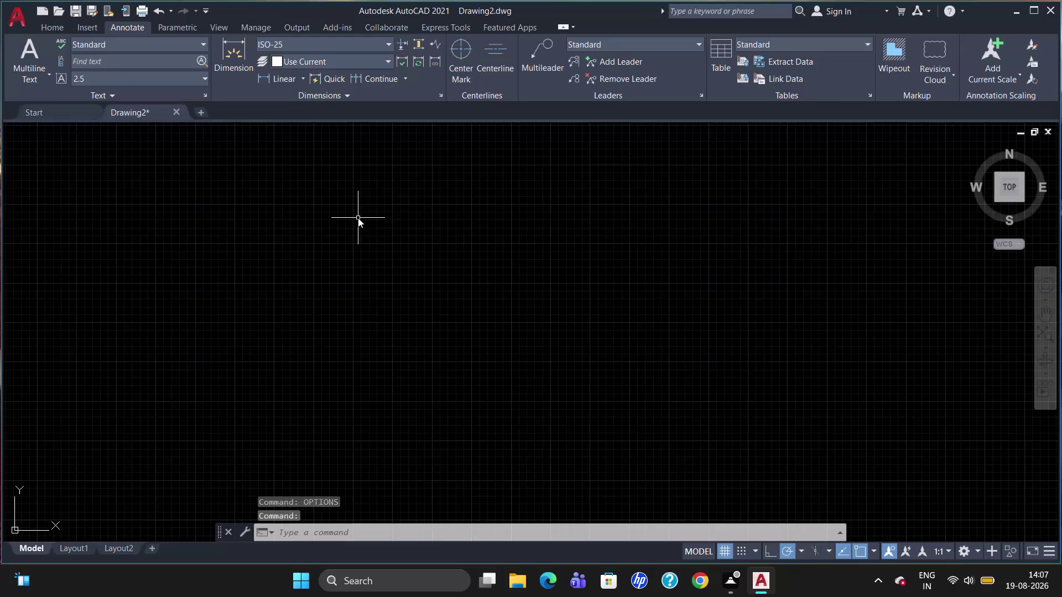
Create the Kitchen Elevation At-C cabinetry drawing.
Start modifying ISO-25 and give its text the colour red, vertically centred.
key(Return)
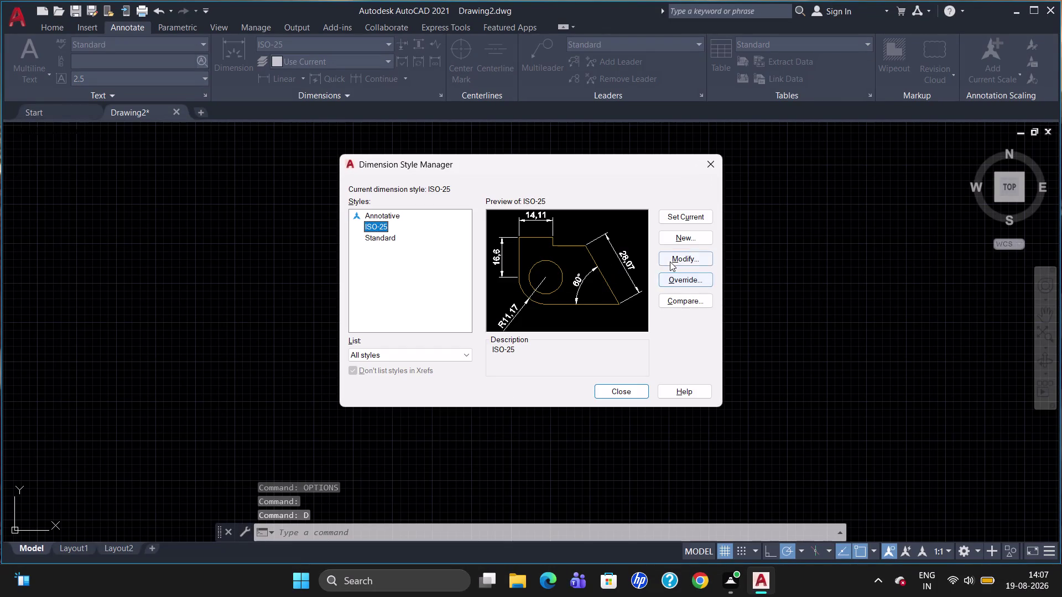
click(669, 262)
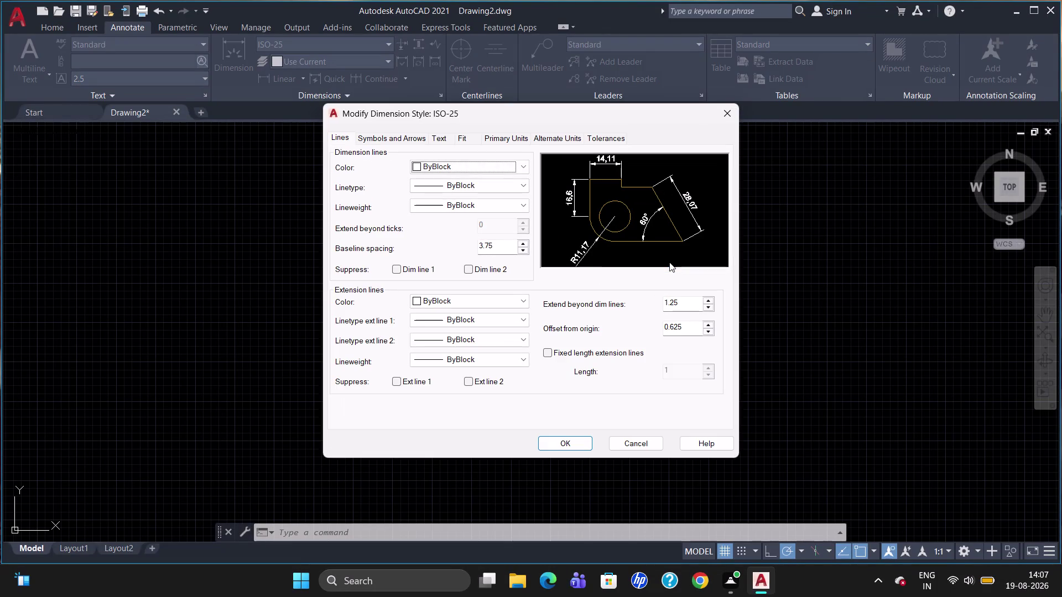
click(444, 136)
click(454, 176)
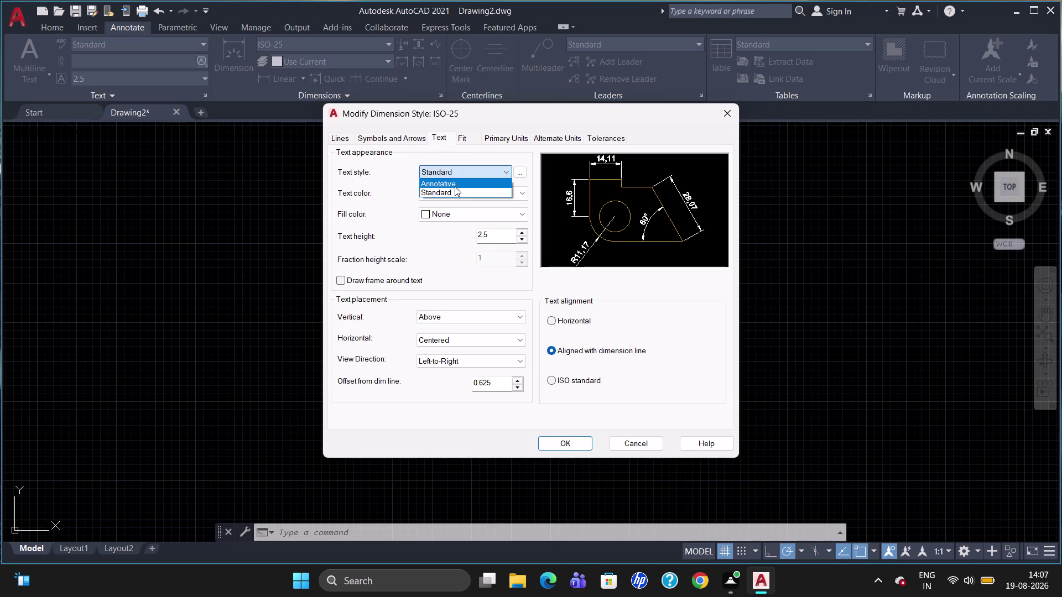
click(459, 206)
click(460, 192)
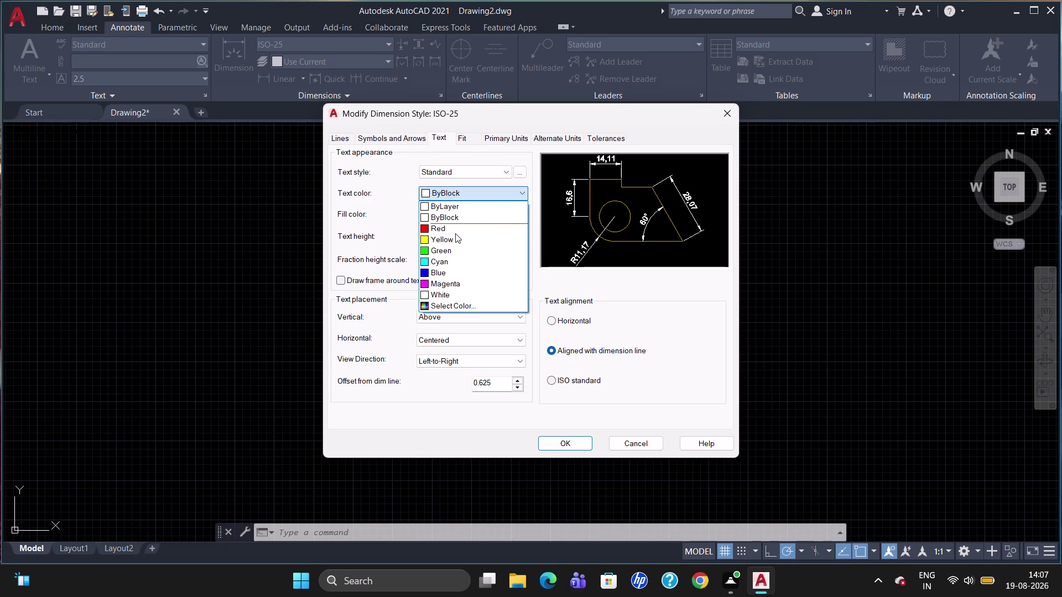
click(454, 232)
click(448, 316)
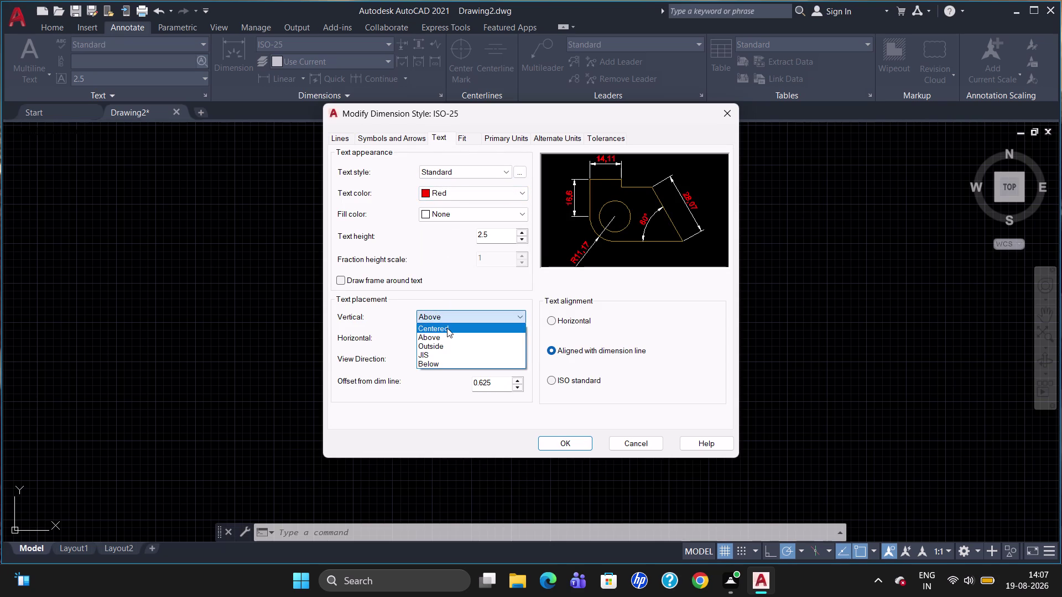
click(447, 328)
Set the ISO-25 arrowhead size to 40.
click(341, 139)
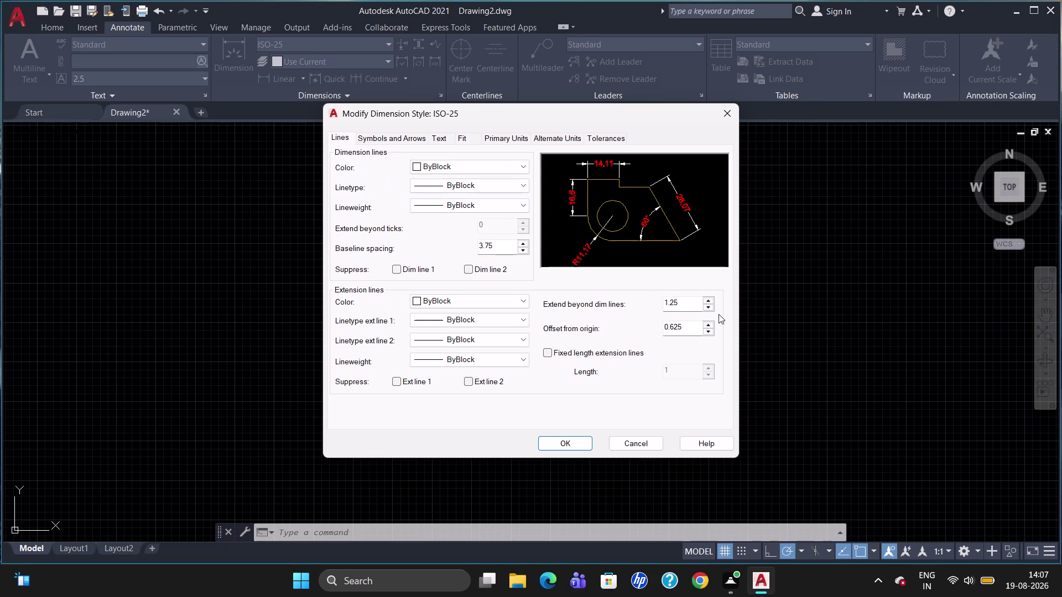
click(548, 354)
click(407, 141)
click(364, 270)
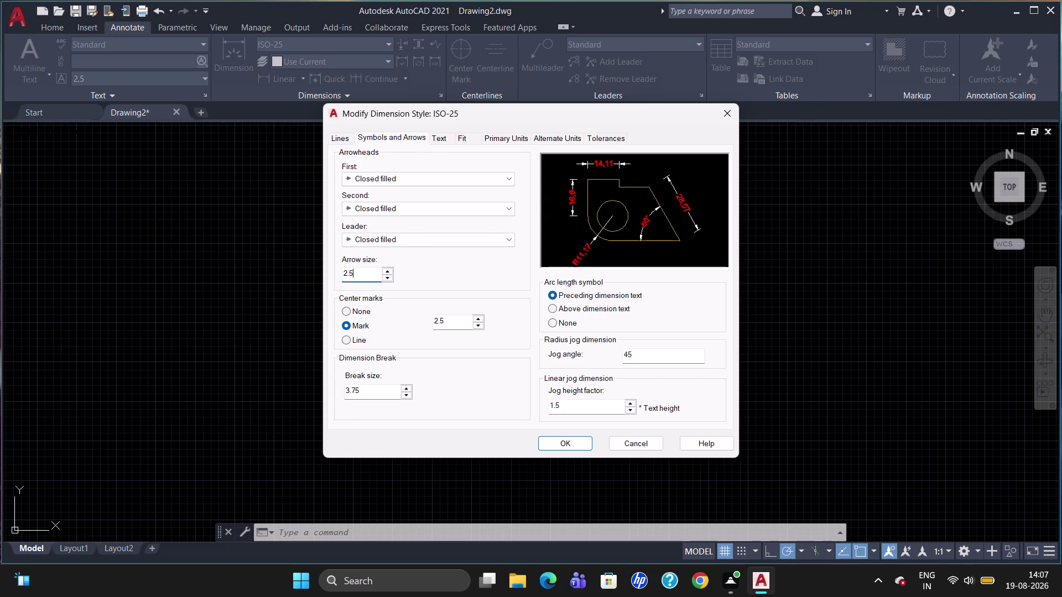
key(BackSpace)
key(BackSpace)
key(BackSpace)
text(4)
text(0)
Set the text height to 40, confirm, make ISO-25 current and close the manager.
click(440, 138)
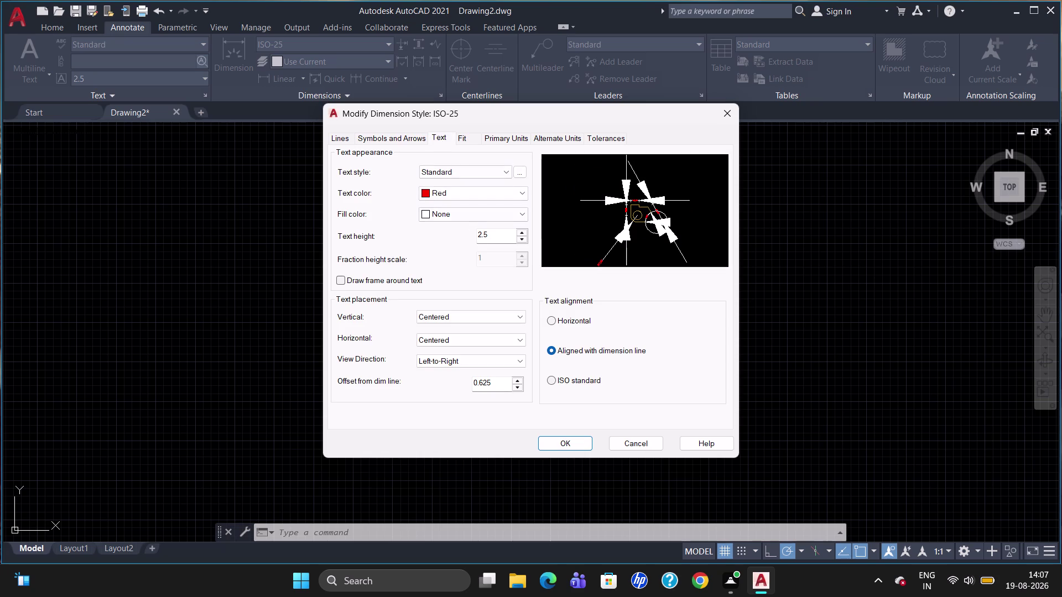
drag(494, 234, 458, 245)
key(BackSpace)
text(4)
text(0)
click(562, 441)
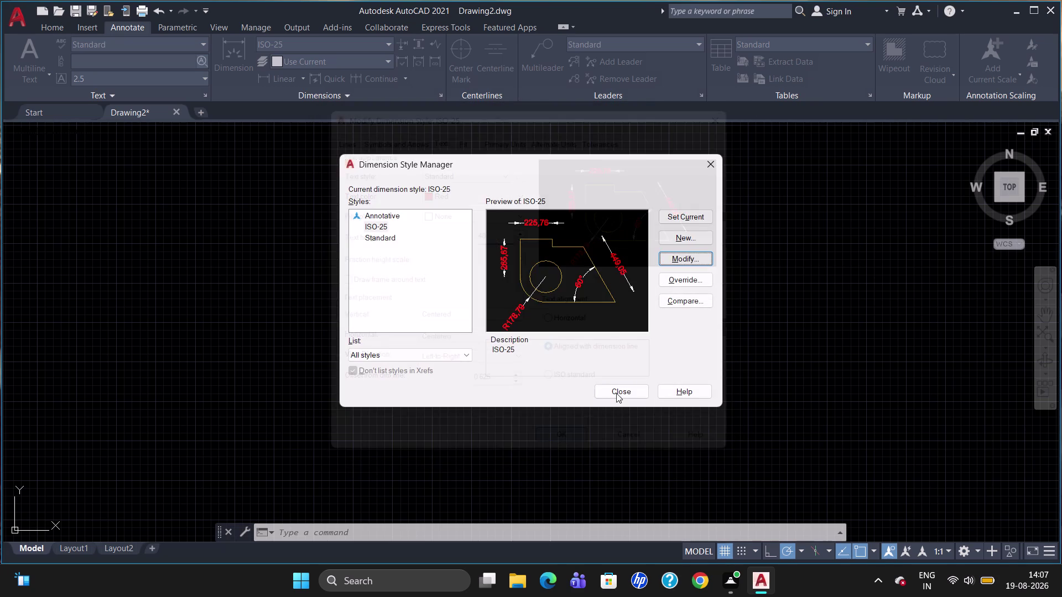
click(703, 223)
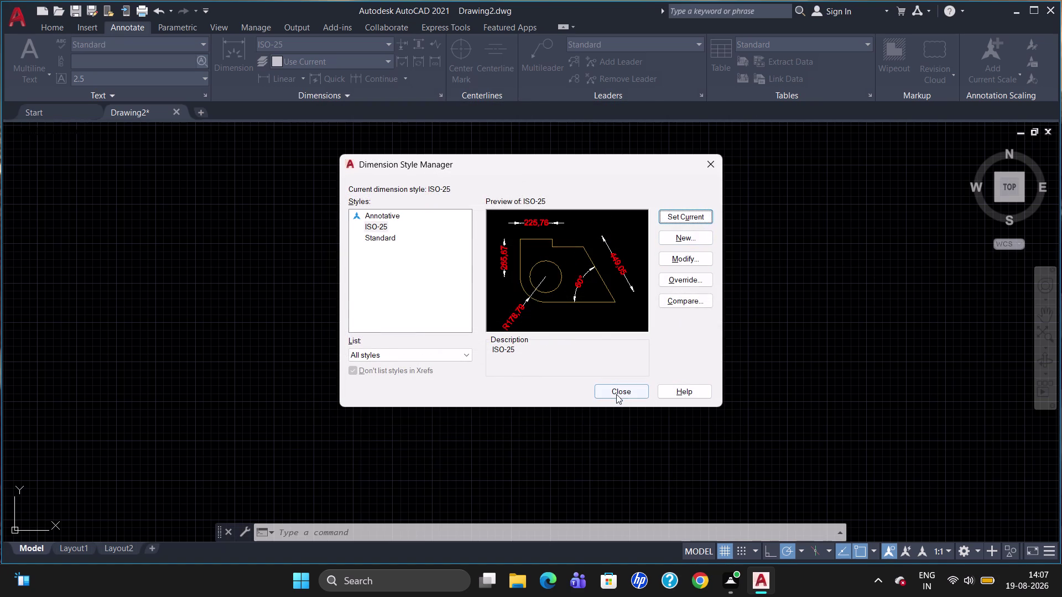
click(617, 392)
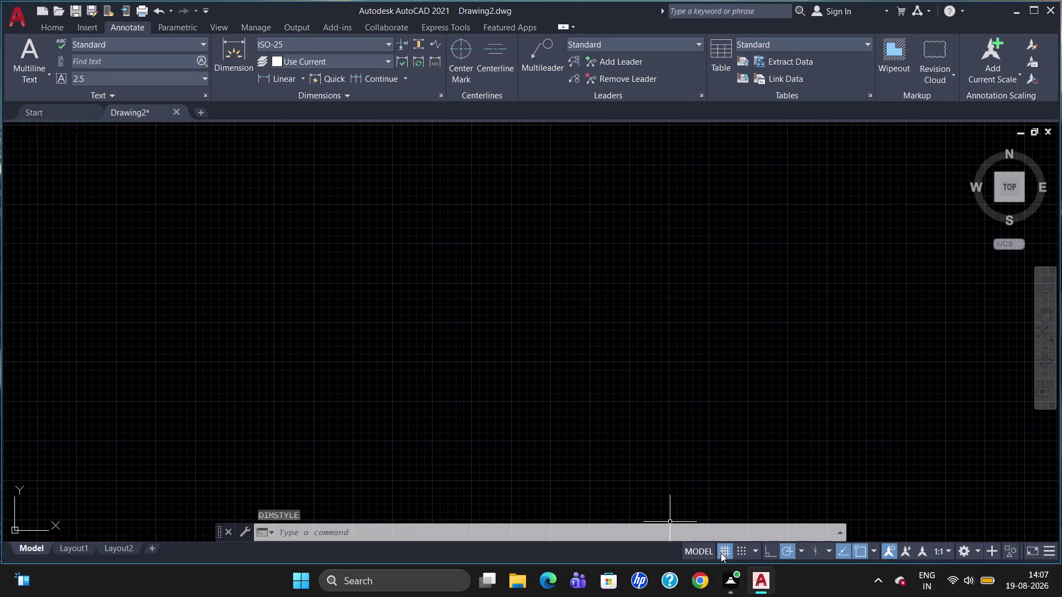
Switch the grid off and draw a 4325 × 2850 rectangle with RECTANG.
click(721, 552)
text(RE)
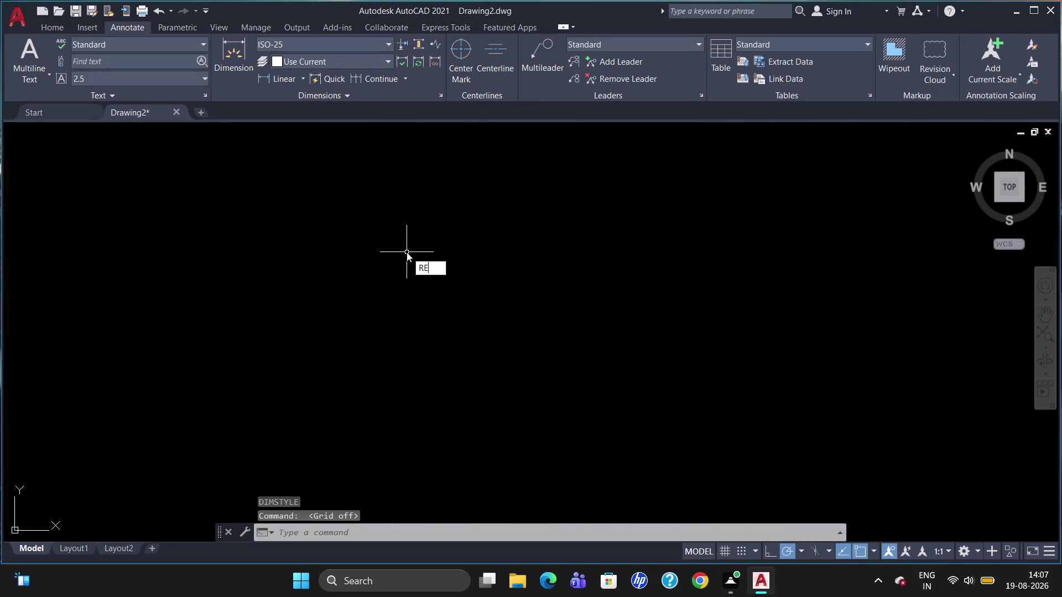
text(C)
key(Return)
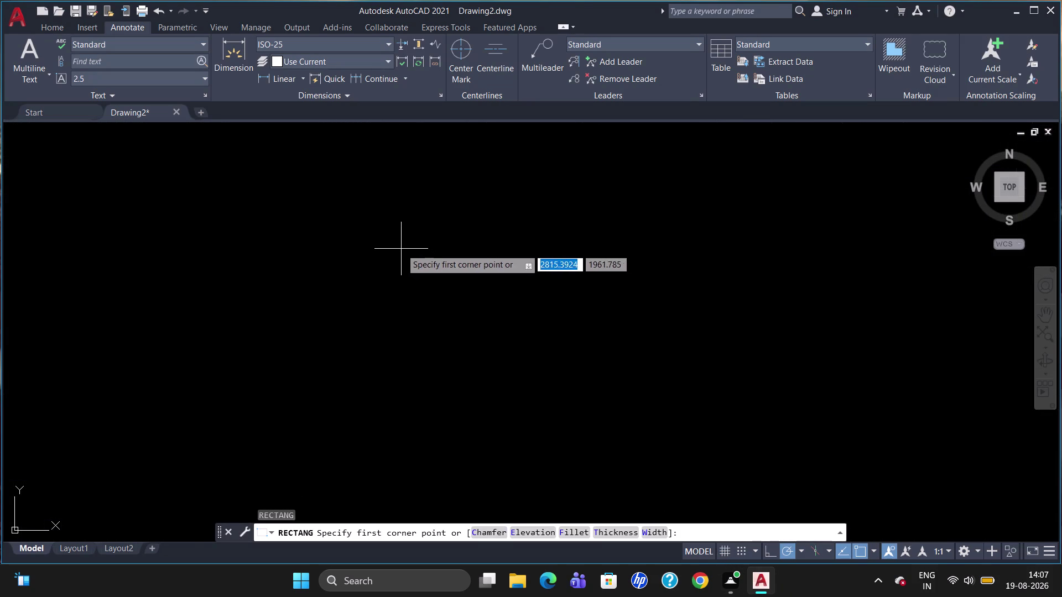
click(348, 183)
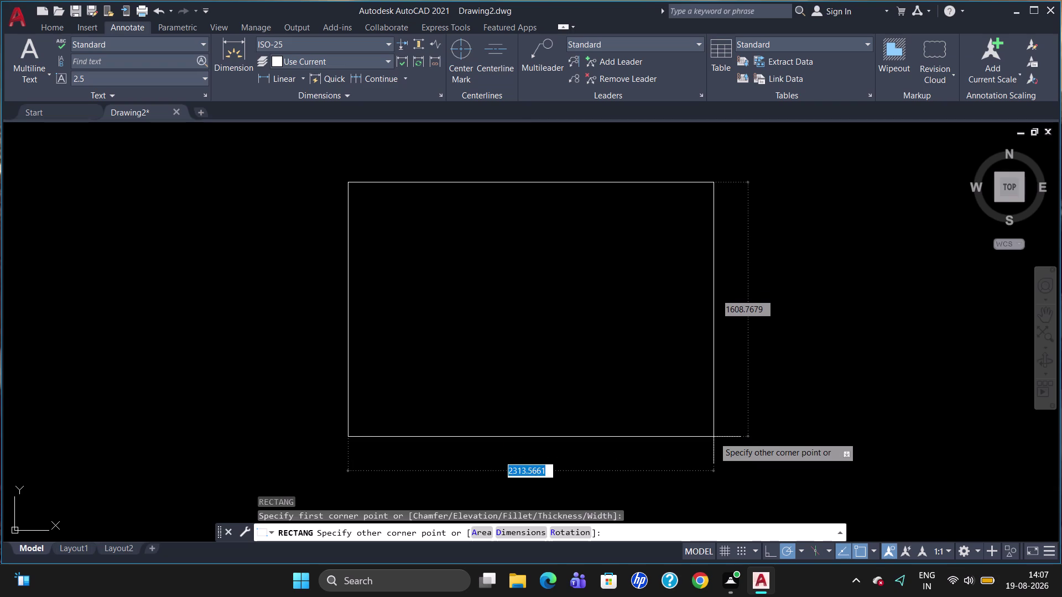
text(4325)
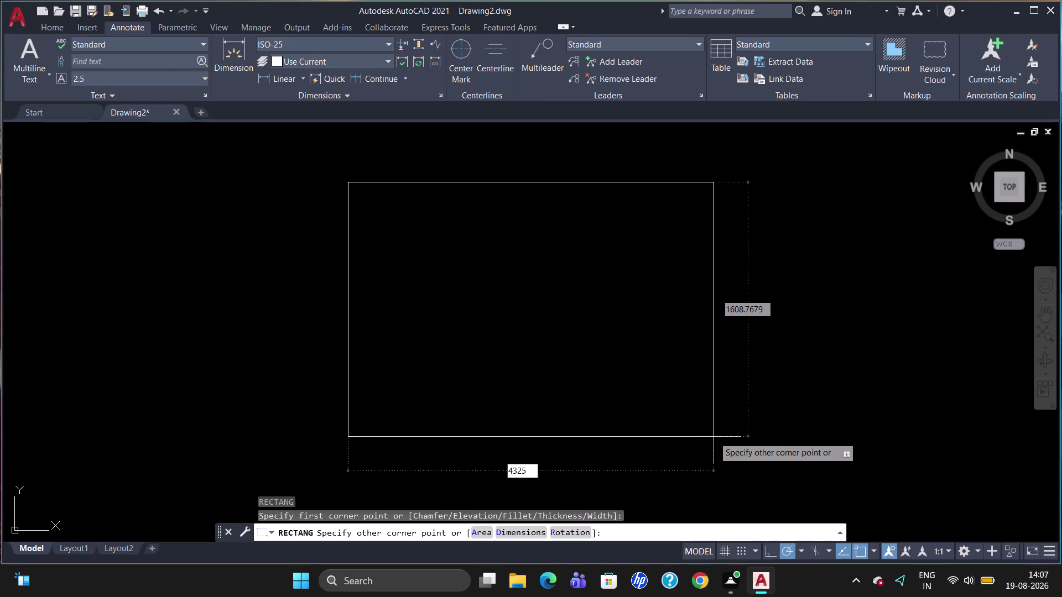
key(Tab)
key(2)
text(8)
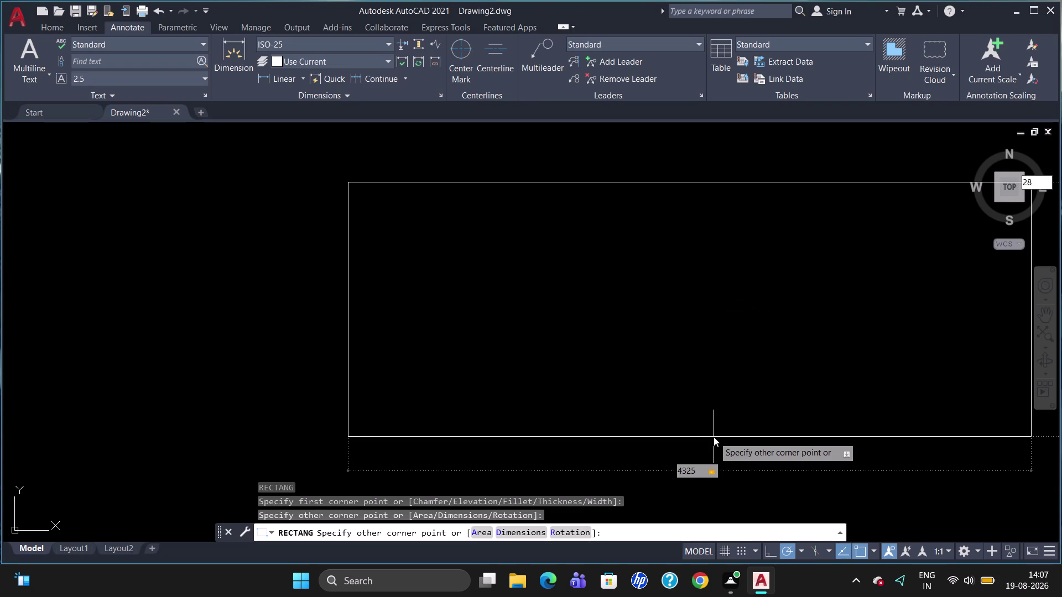
text(4)
key(BackSpace)
text(50)
key(Return)
key(Escape)
scroll(down, 3)
scroll(up, 3)
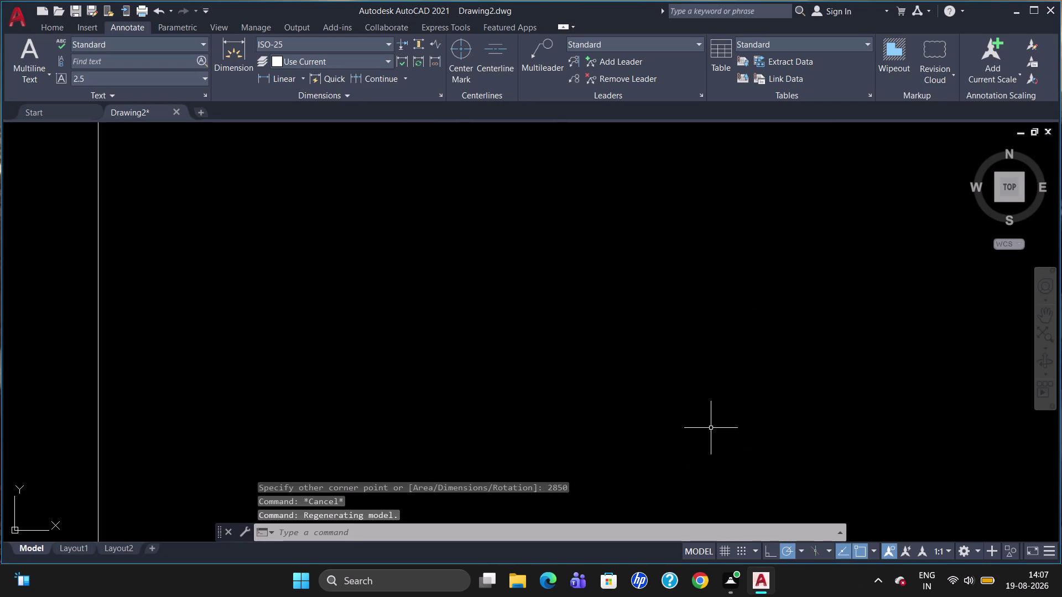
Explode the rectangle into four separate lines.
scroll(up, 3)
scroll(down, 3)
scroll(up, 3)
scroll(up, 3)
scroll(down, 3)
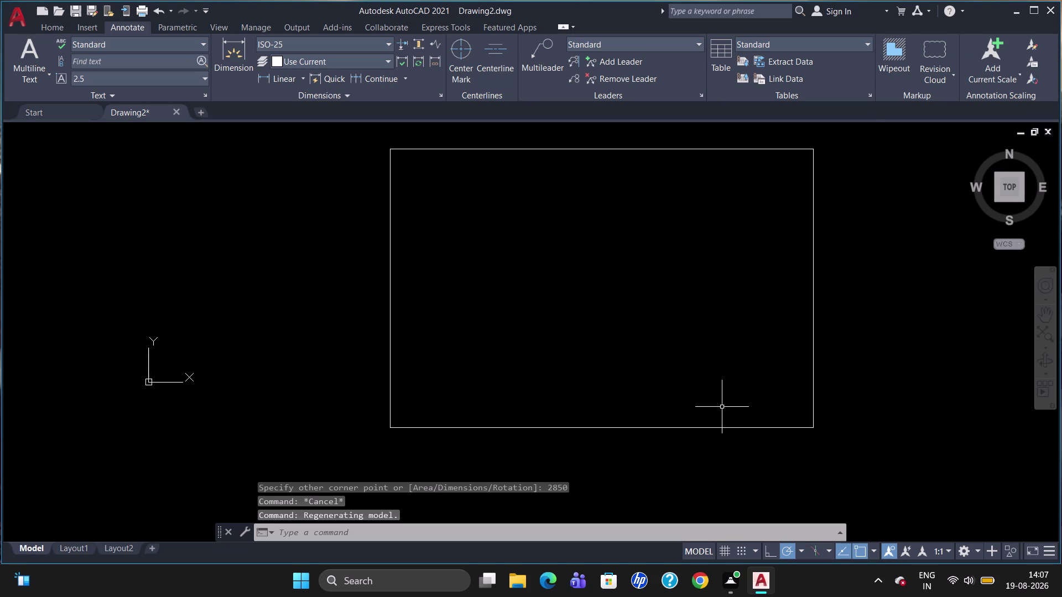
scroll(up, 3)
scroll(down, 3)
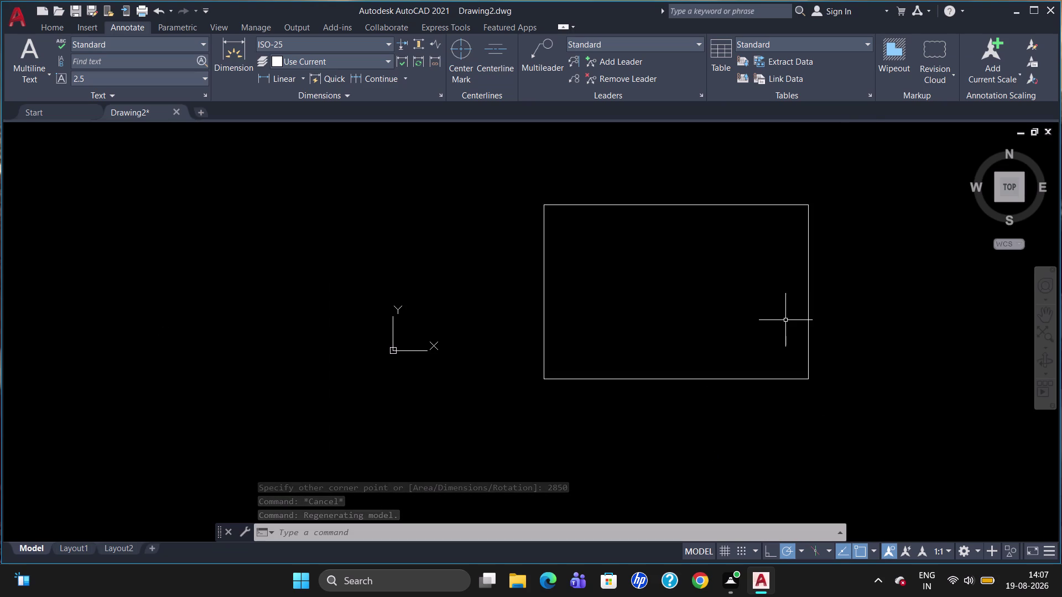
scroll(up, 3)
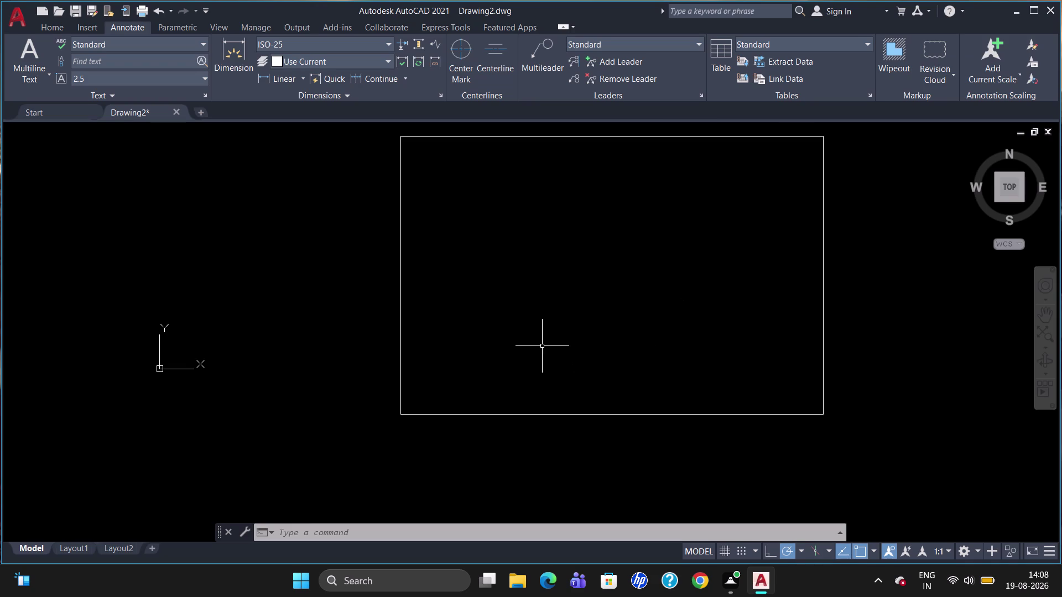
click(403, 353)
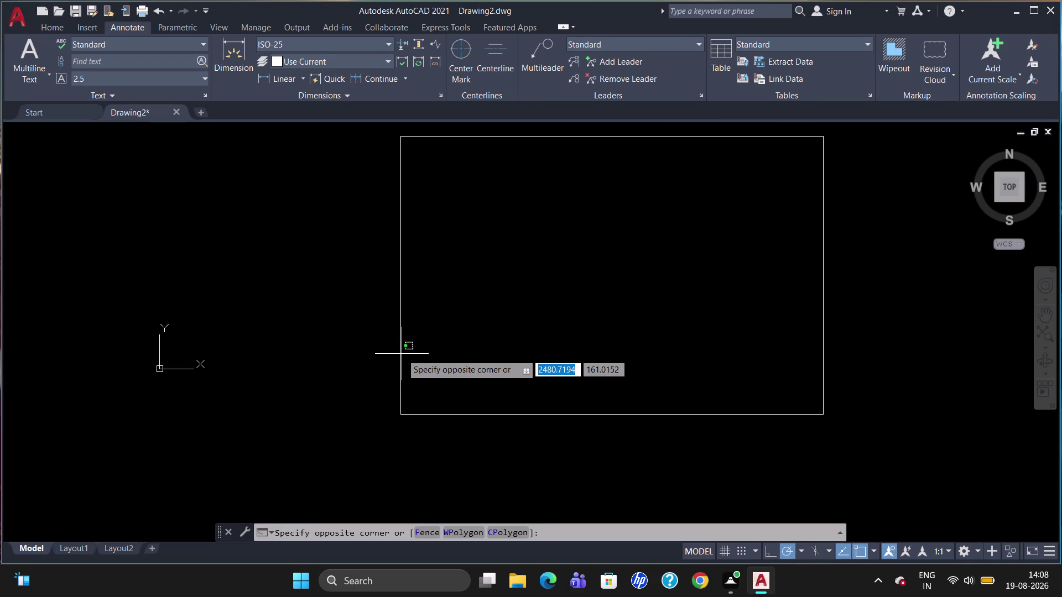
click(401, 354)
key(x)
key(Return)
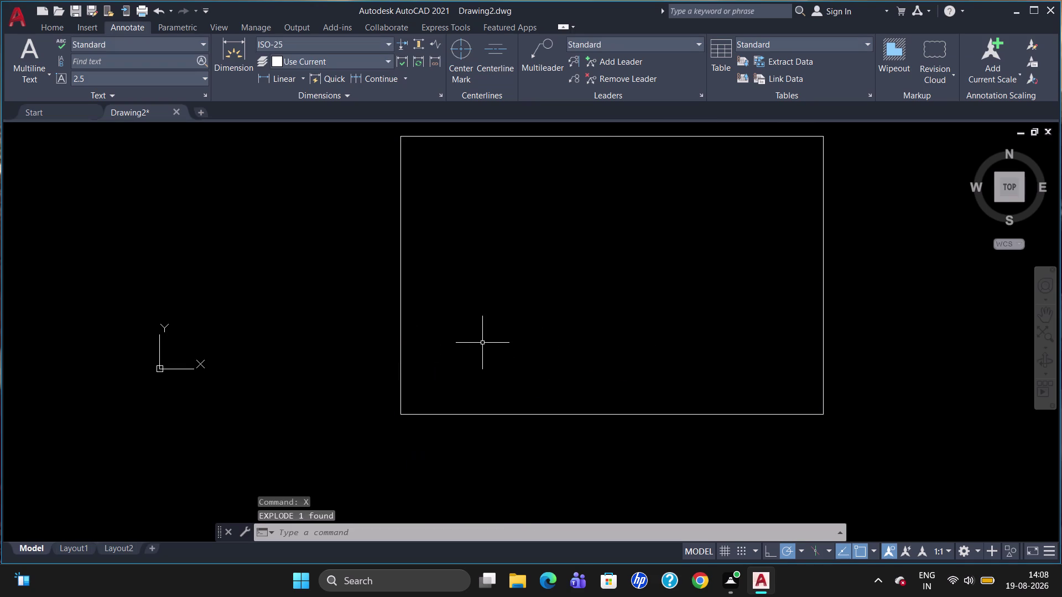
Start the OFFSET command.
key(0)
key(BackSpace)
key(o)
key(Return)
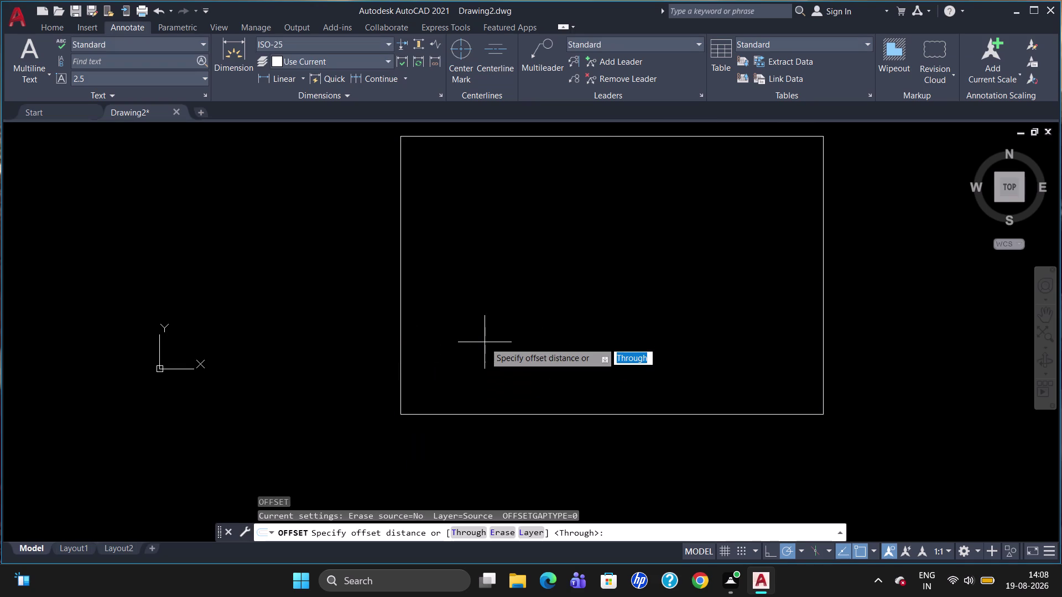
Offset the left edge 300 inward and the right edge 235 inward.
text(300)
key(Return)
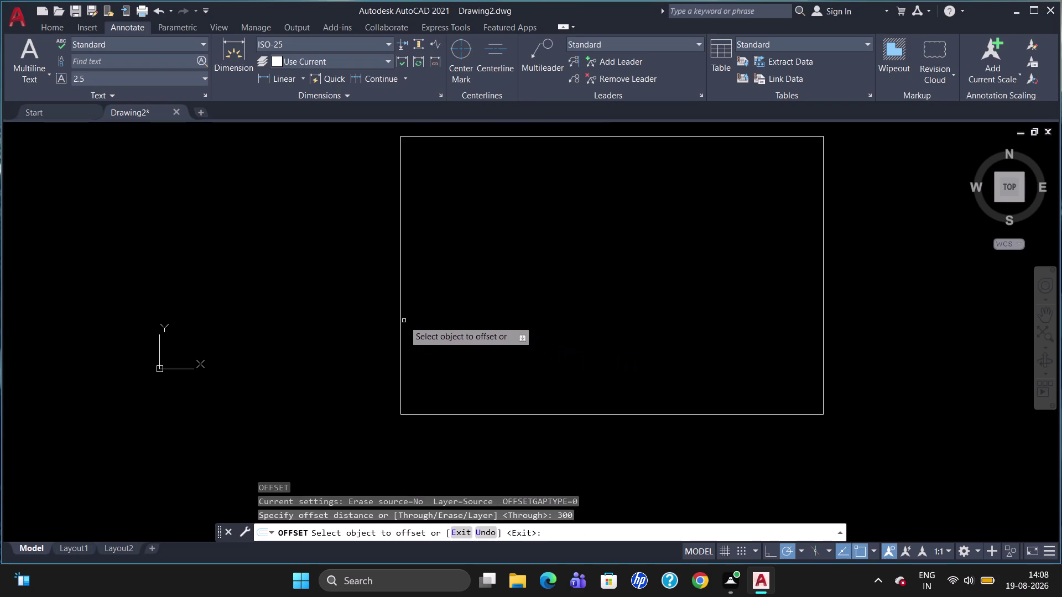
click(402, 319)
click(500, 337)
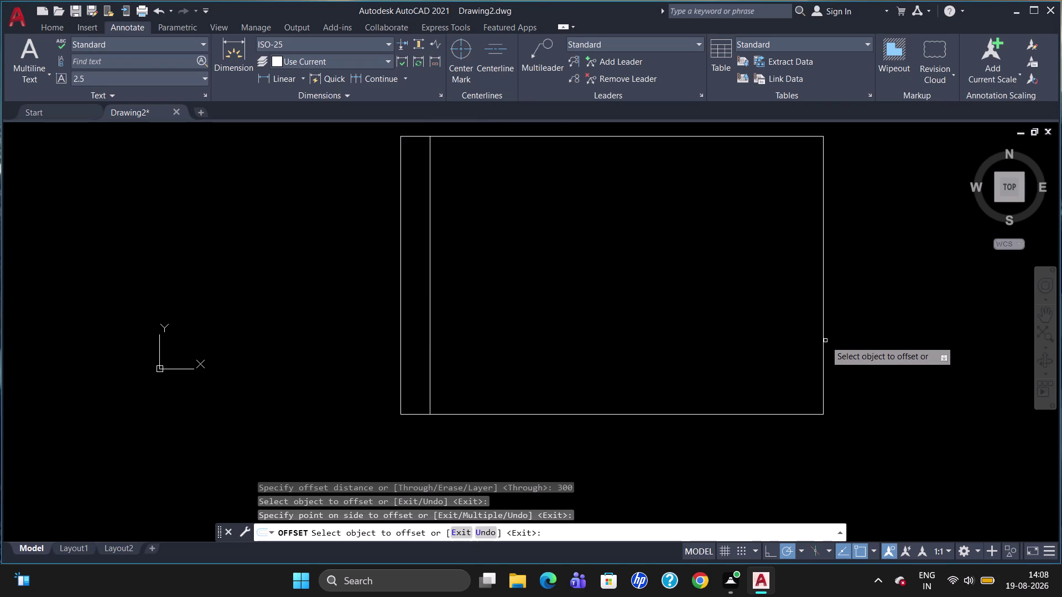
click(823, 343)
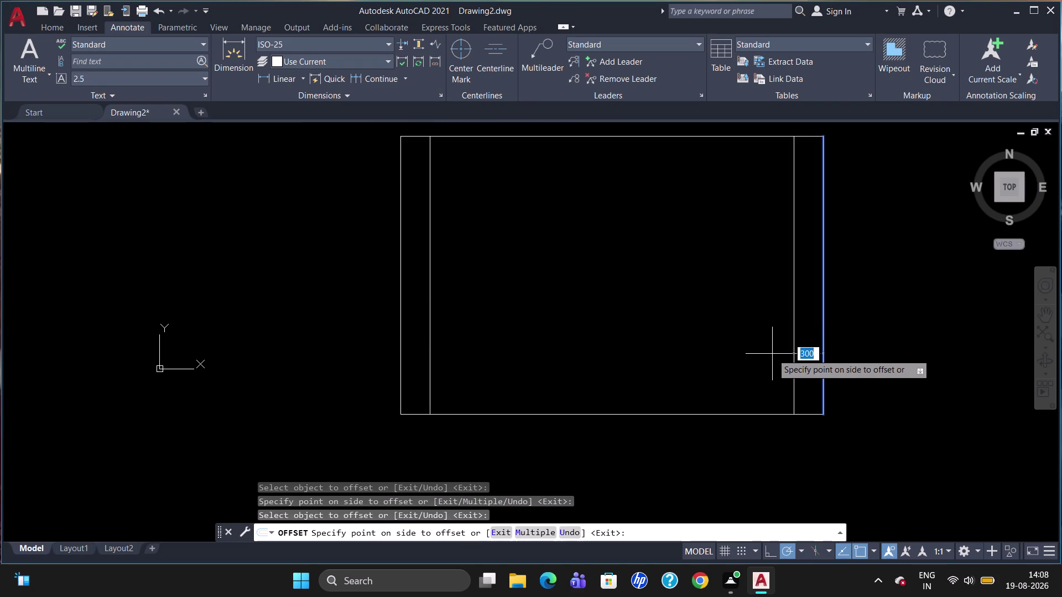
text(235)
key(Return)
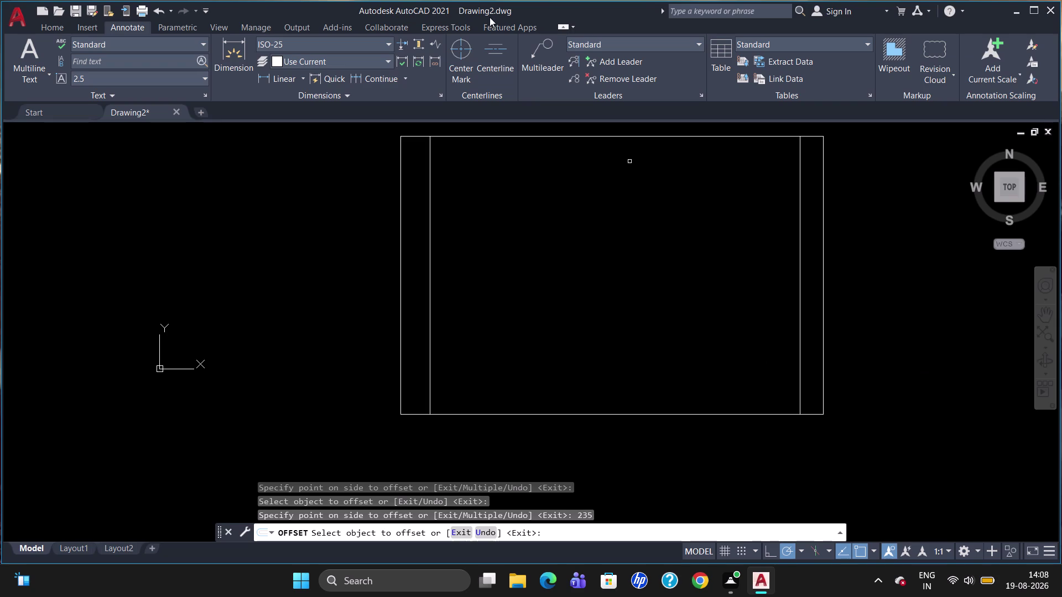
click(701, 416)
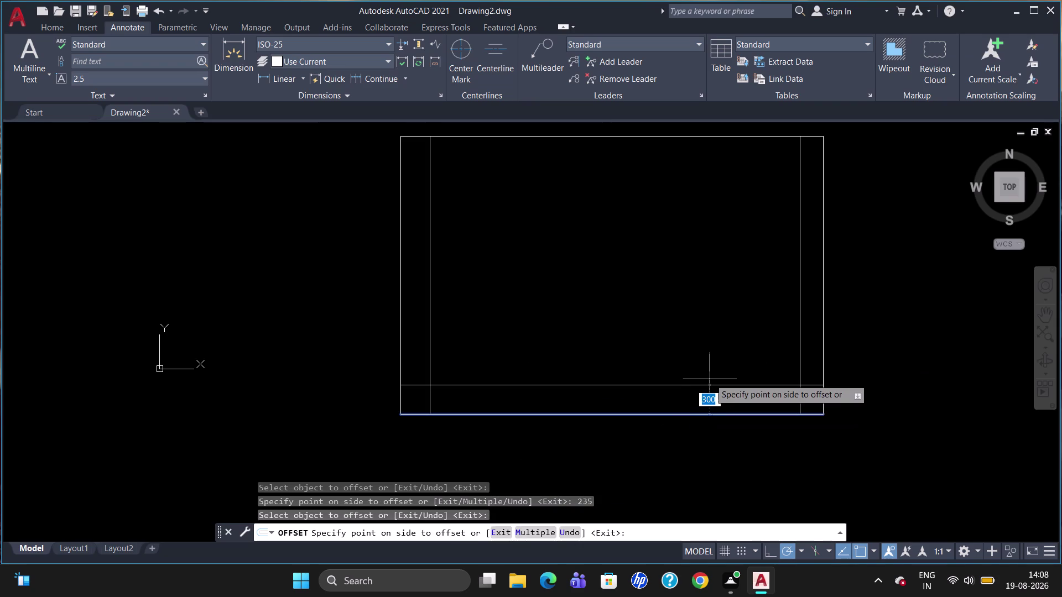
Offset the bottom edge 100 upward.
text(100)
key(Return)
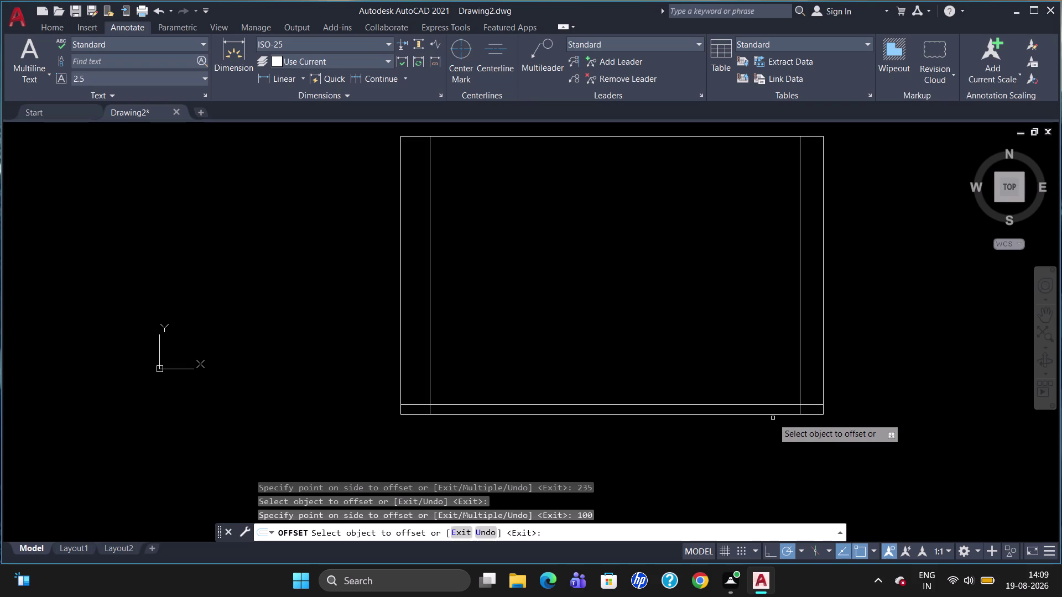
Offset vertical lines leftward from the right inner line by 500, 45 and 825.
click(800, 372)
text(5)
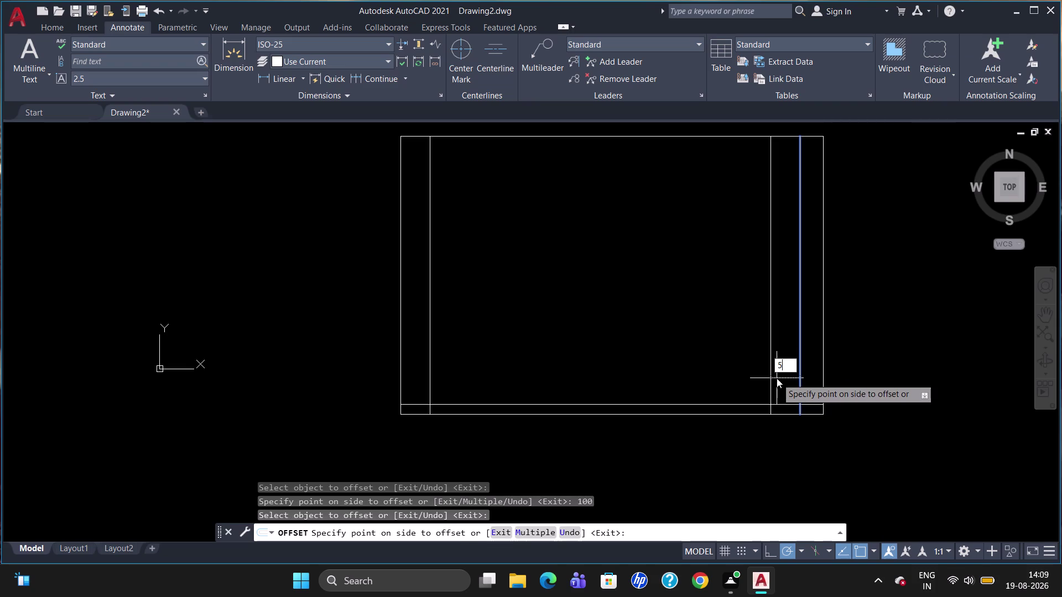
text(00)
key(Return)
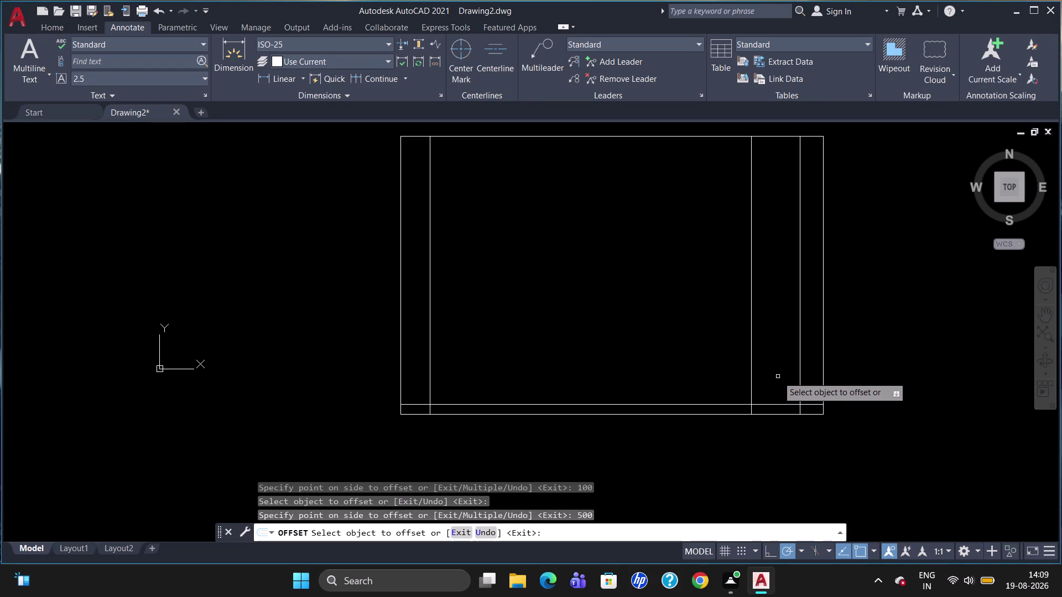
click(750, 391)
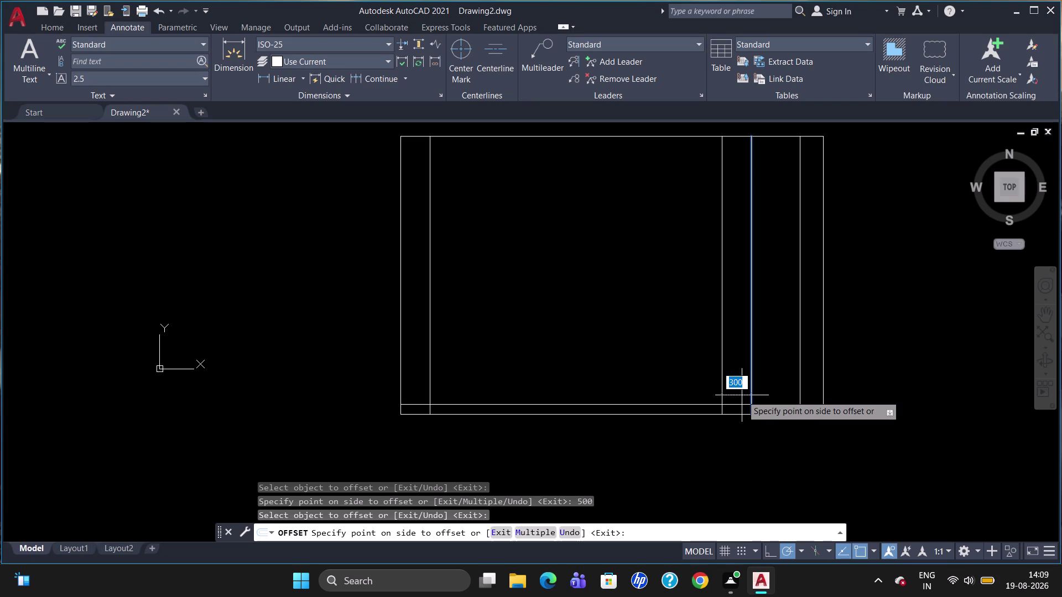
text(45)
key(Return)
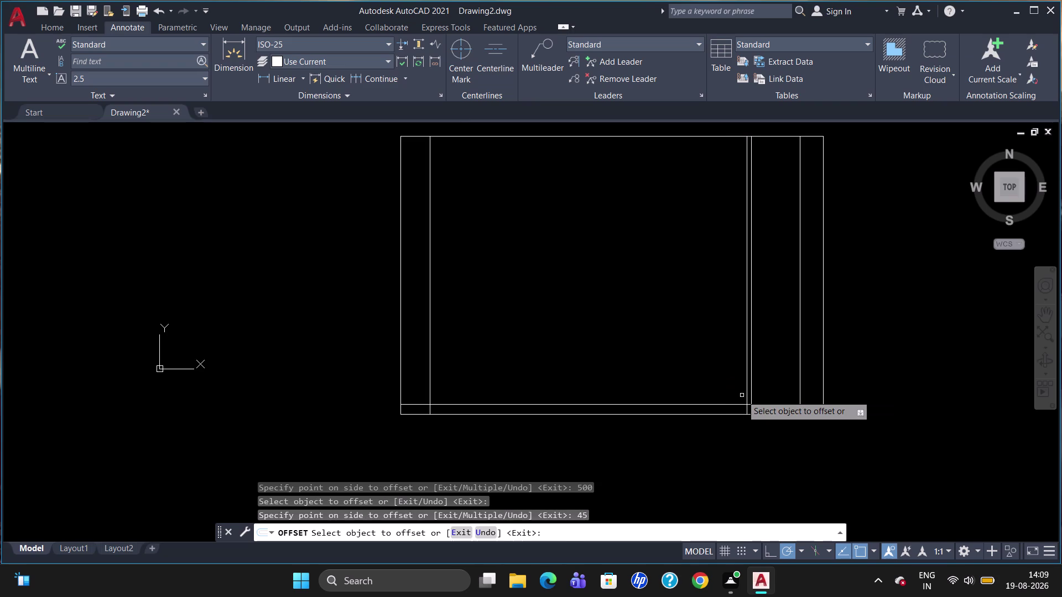
click(747, 382)
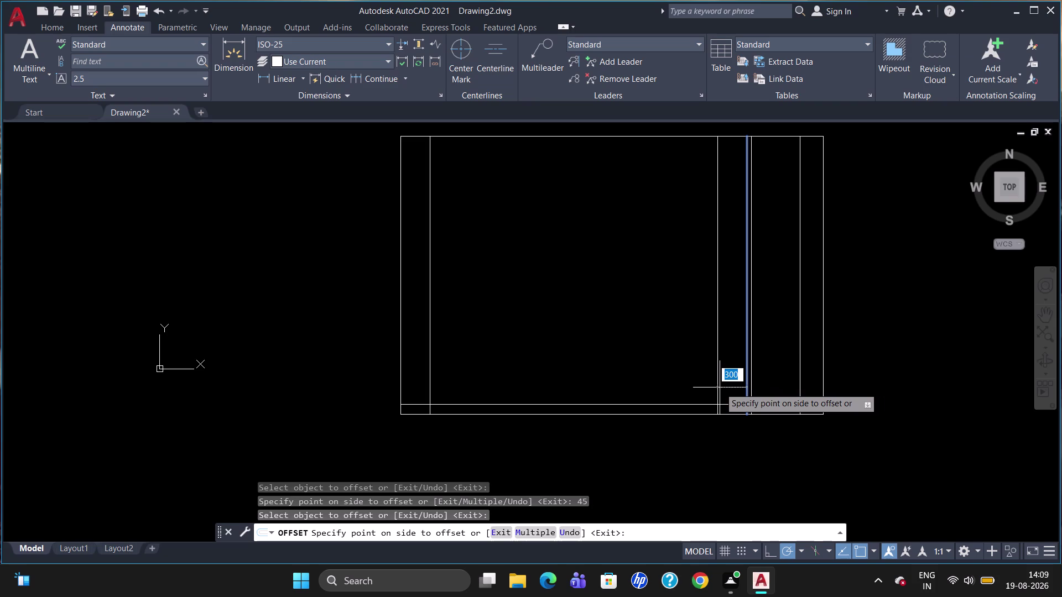
key(8)
text(25)
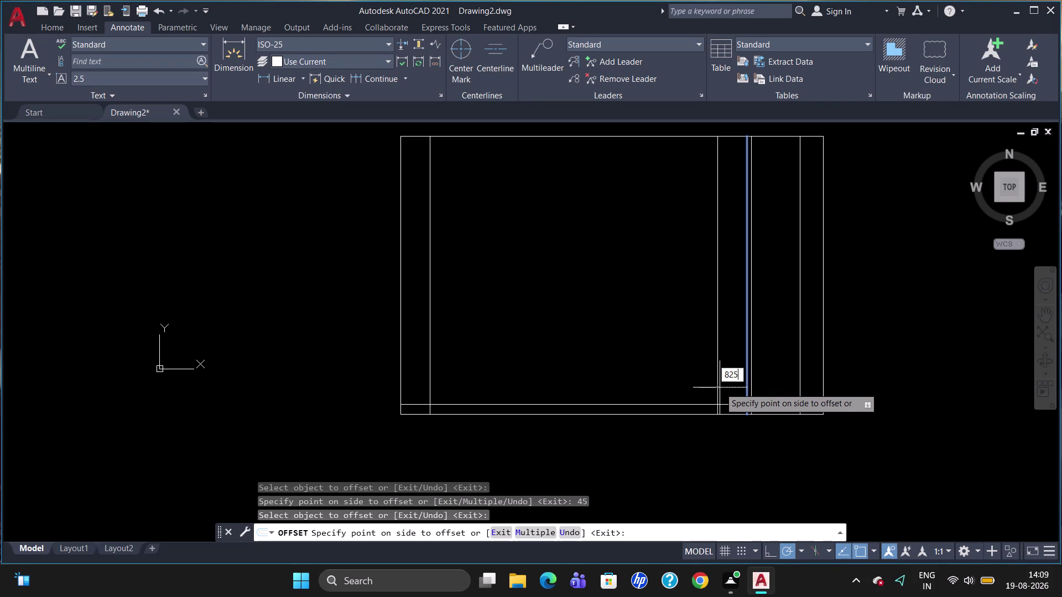
key(Return)
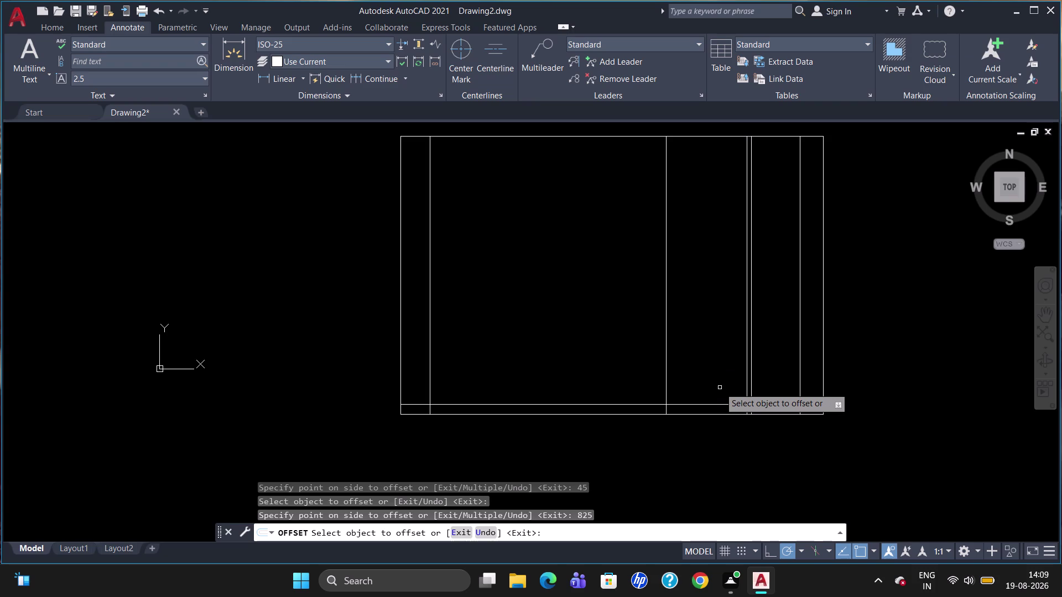
key(Escape)
scroll(down, 3)
scroll(up, 3)
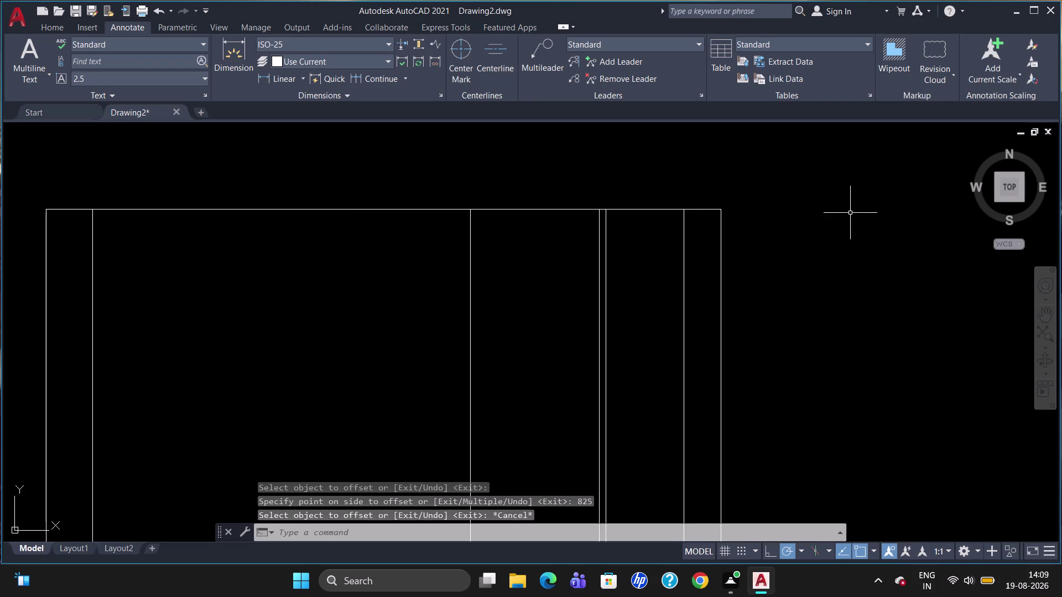
scroll(down, 3)
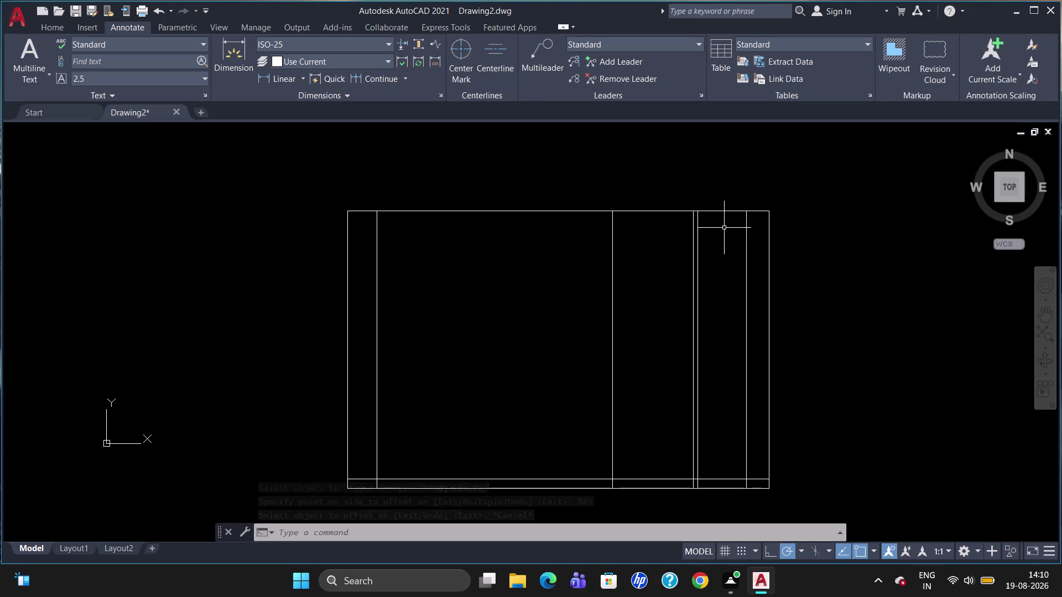
Offset the top edge down 40, then that new line down a further 750.
key(o)
key(Return)
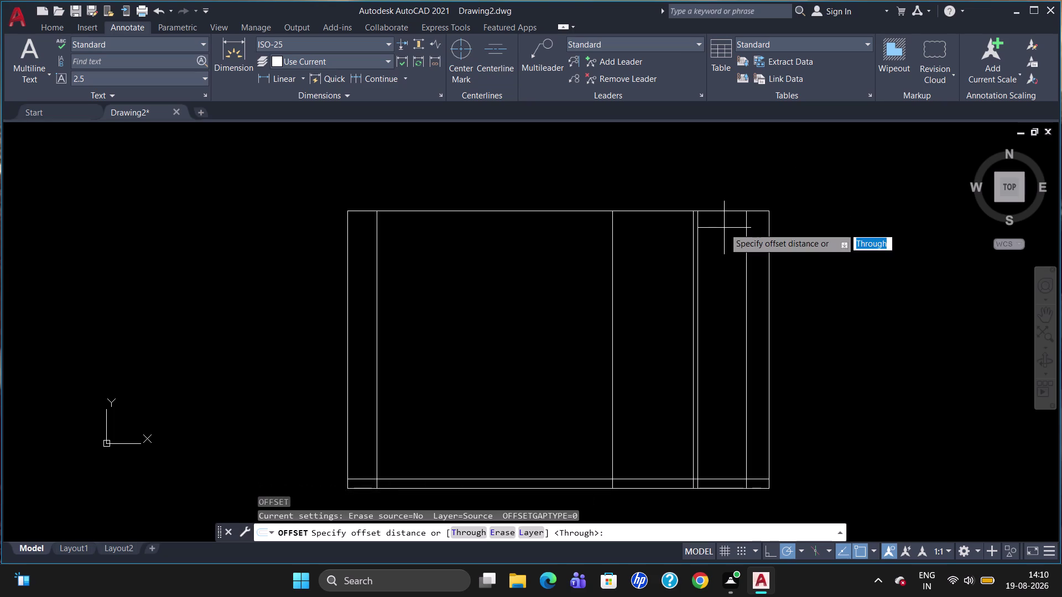
text(40)
key(Return)
click(710, 210)
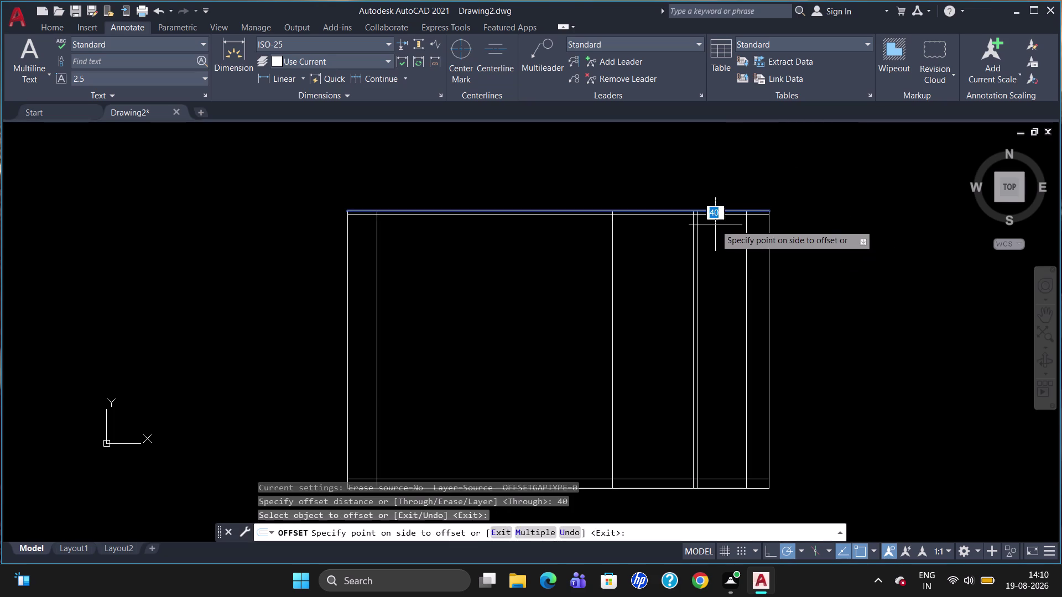
click(716, 231)
click(718, 214)
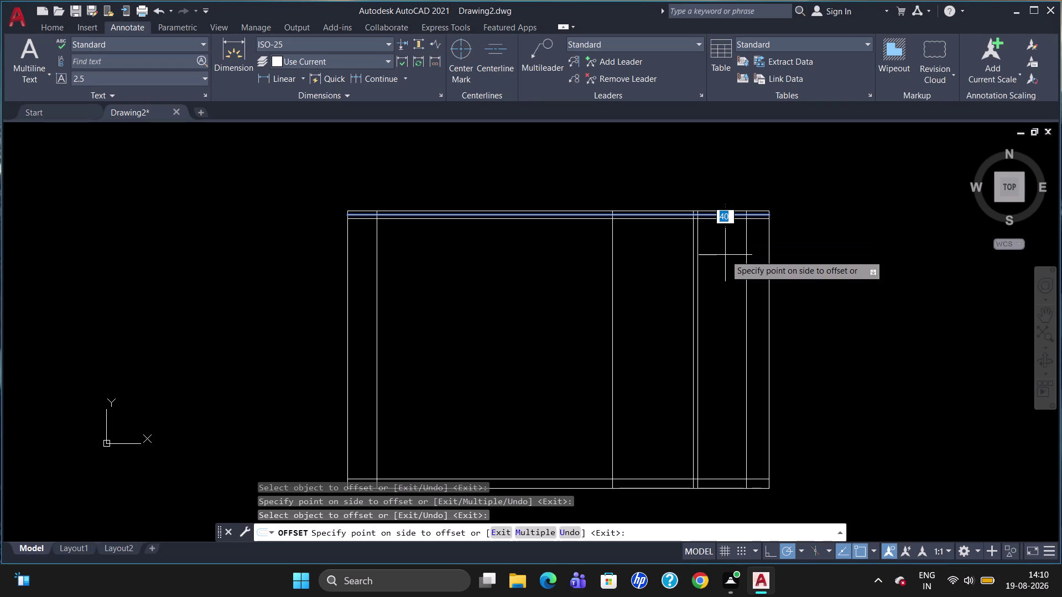
text(75)
text(0)
key(Return)
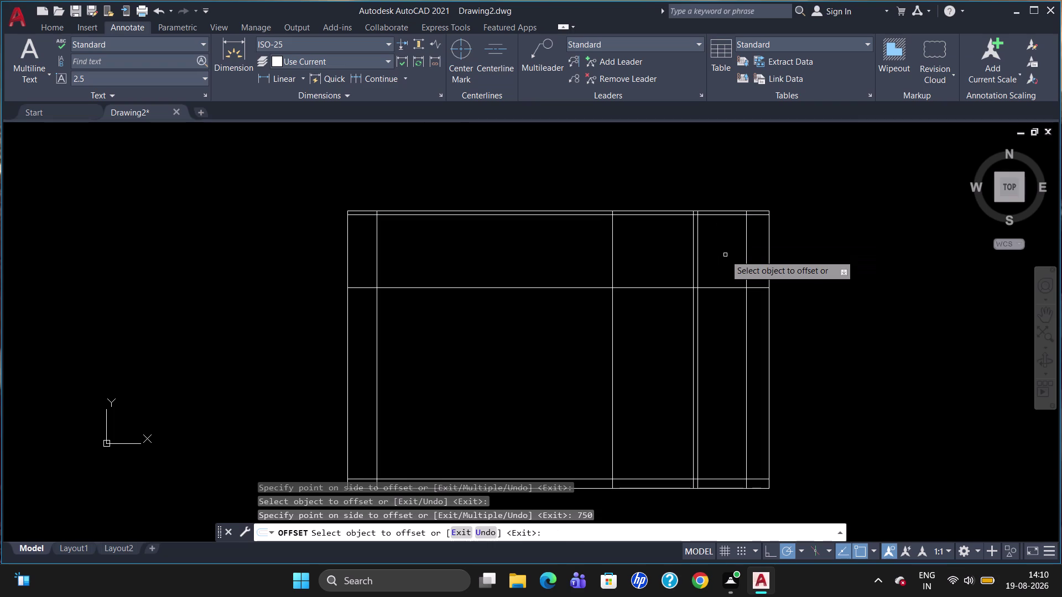
key(Escape)
Trim the horizontal piece lying between the two middle vertical lines.
key(t)
key(r)
key(Return)
key(Return)
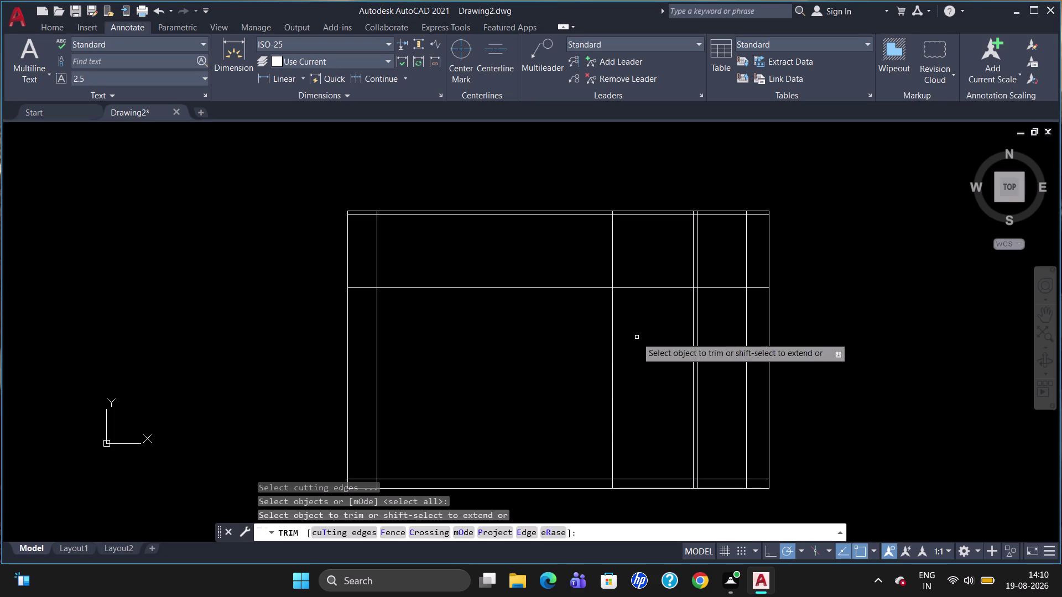
click(540, 287)
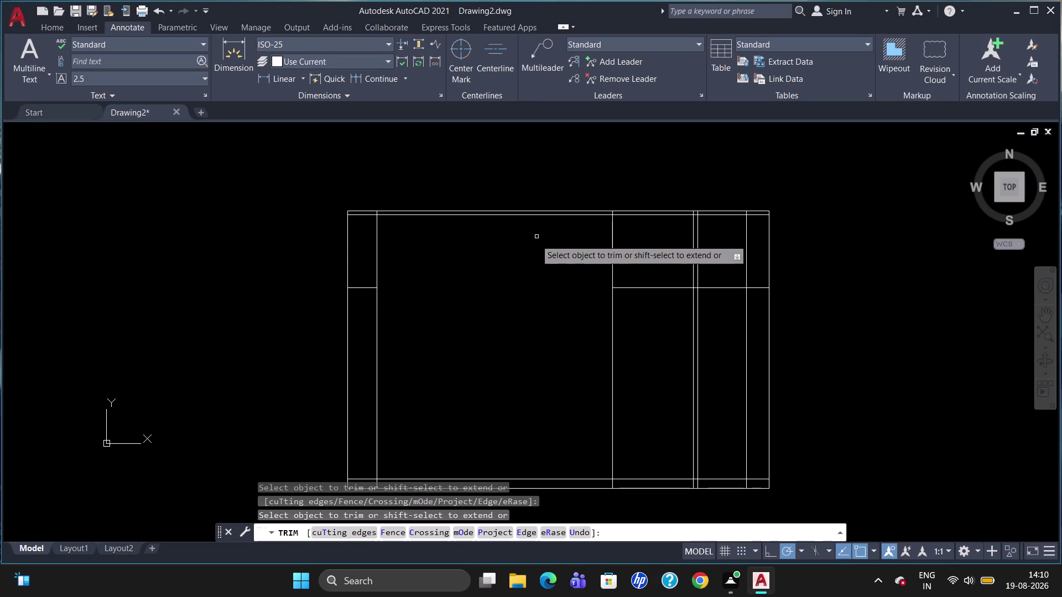
click(363, 288)
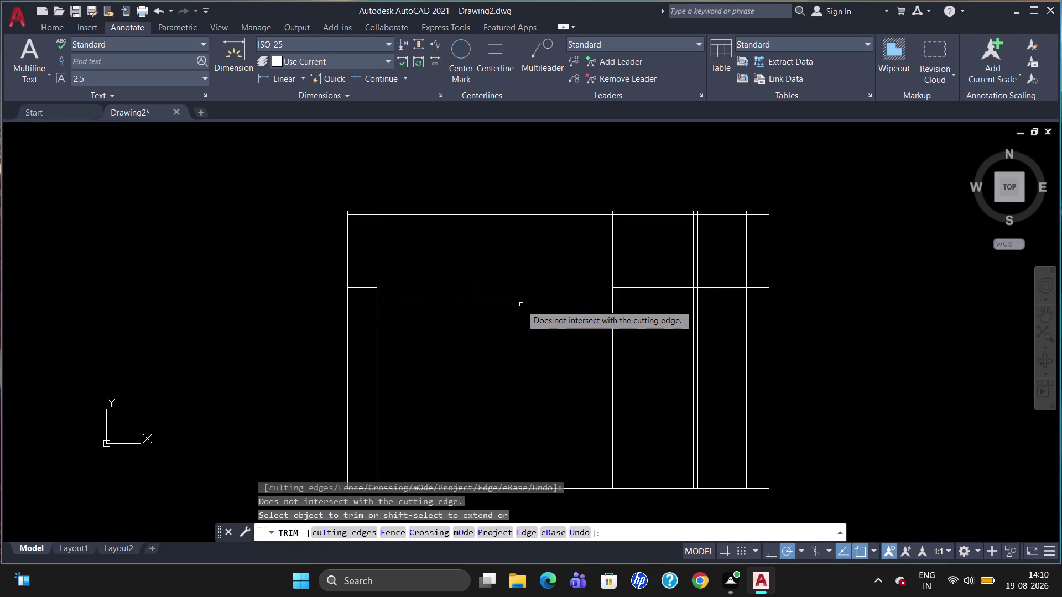
click(661, 289)
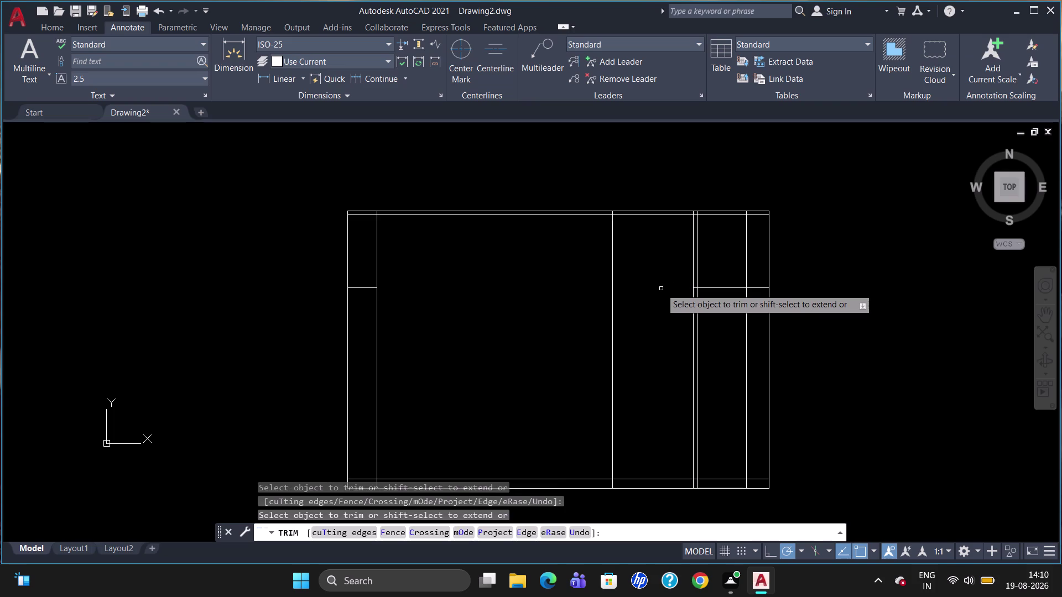
key(Escape)
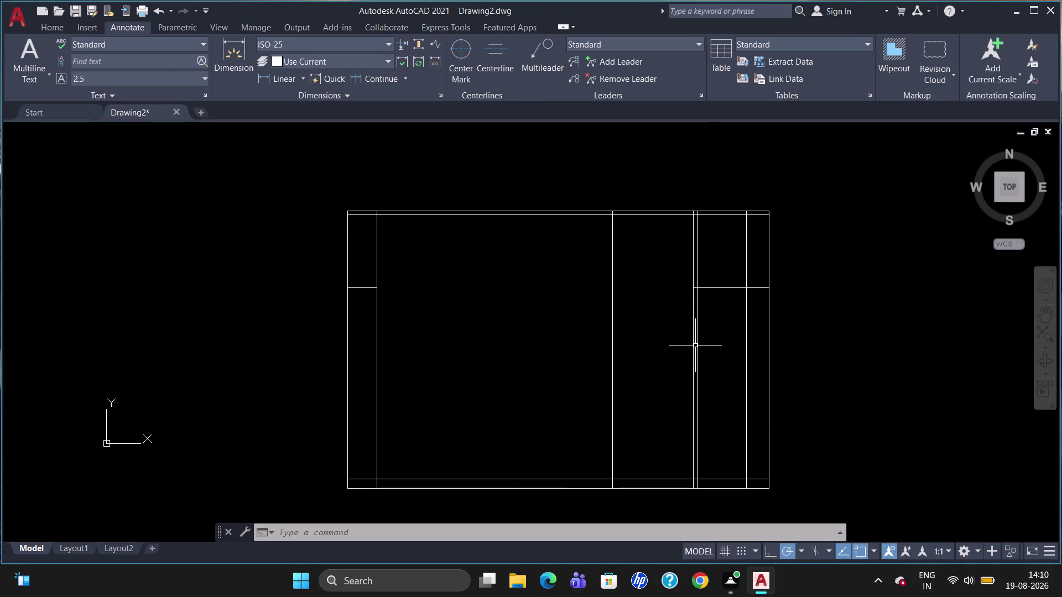
Offset the right-hand middle vertical line 20 units to its right.
key(o)
key(Return)
text(20)
key(Return)
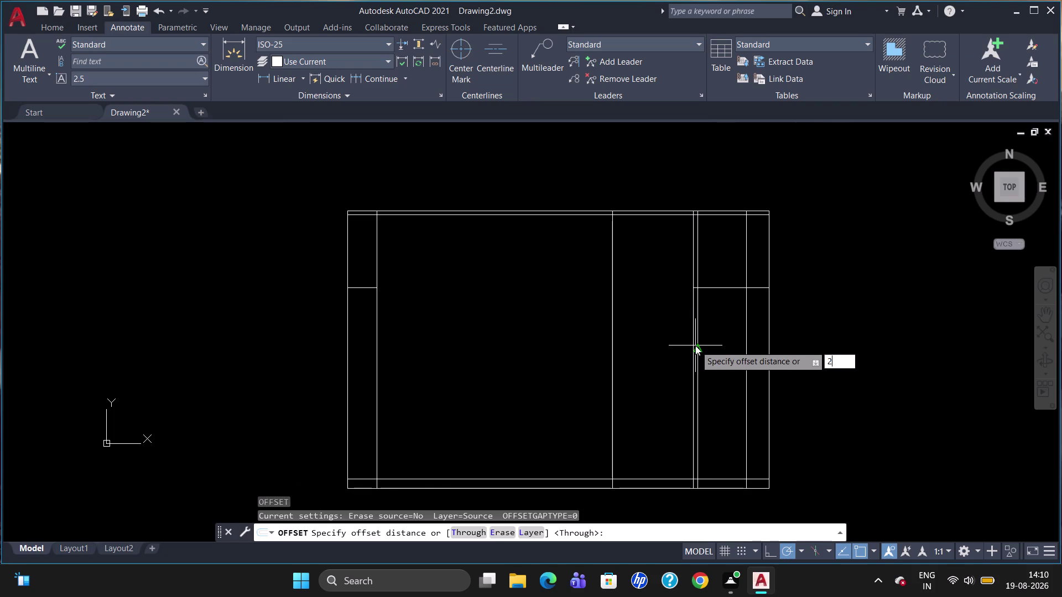
click(697, 346)
click(710, 348)
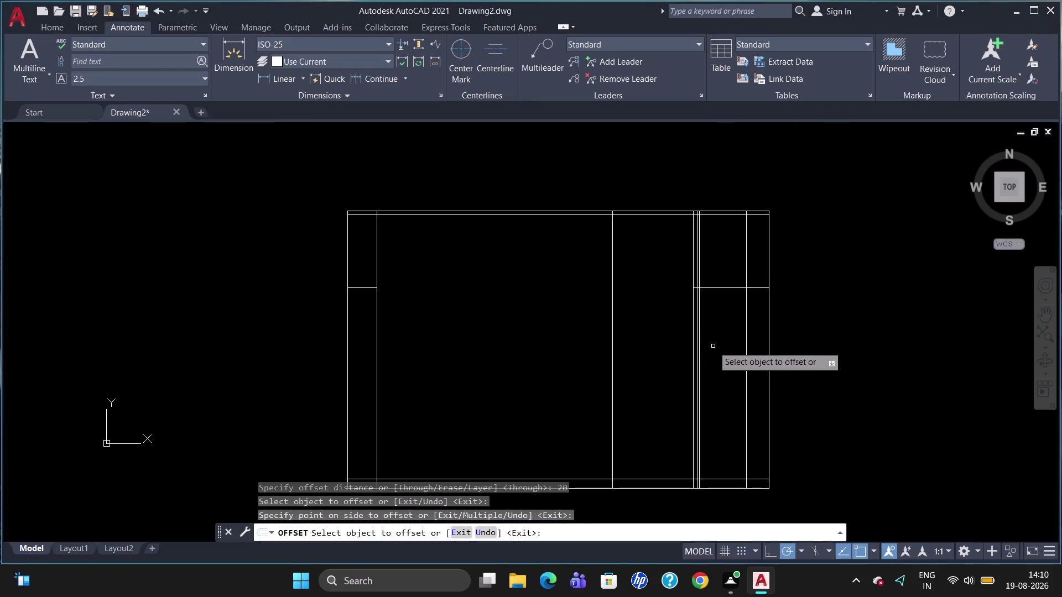
key(Escape)
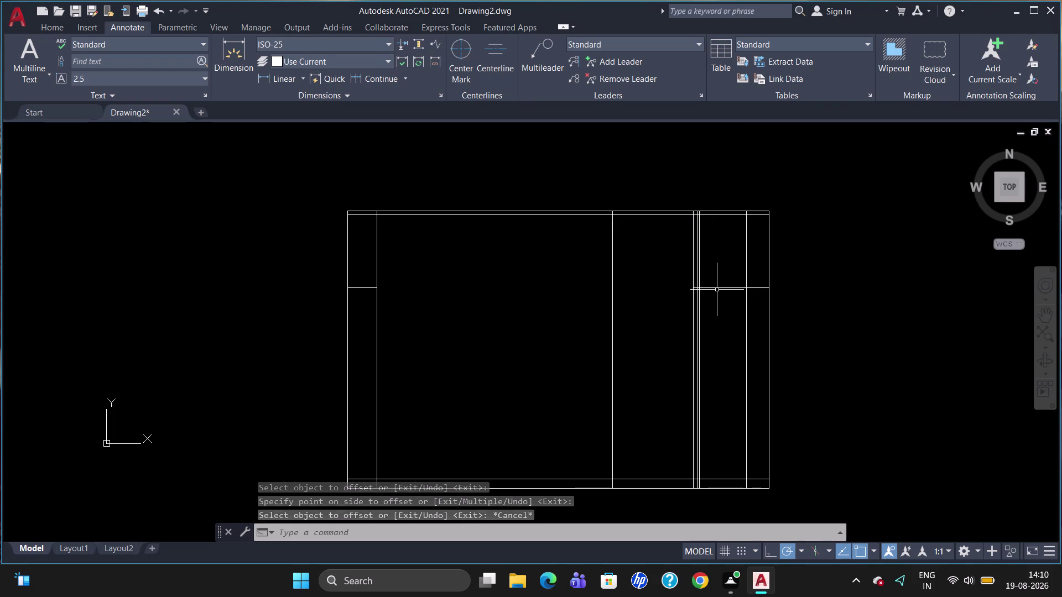
scroll(up, 3)
scroll(down, 3)
scroll(up, 3)
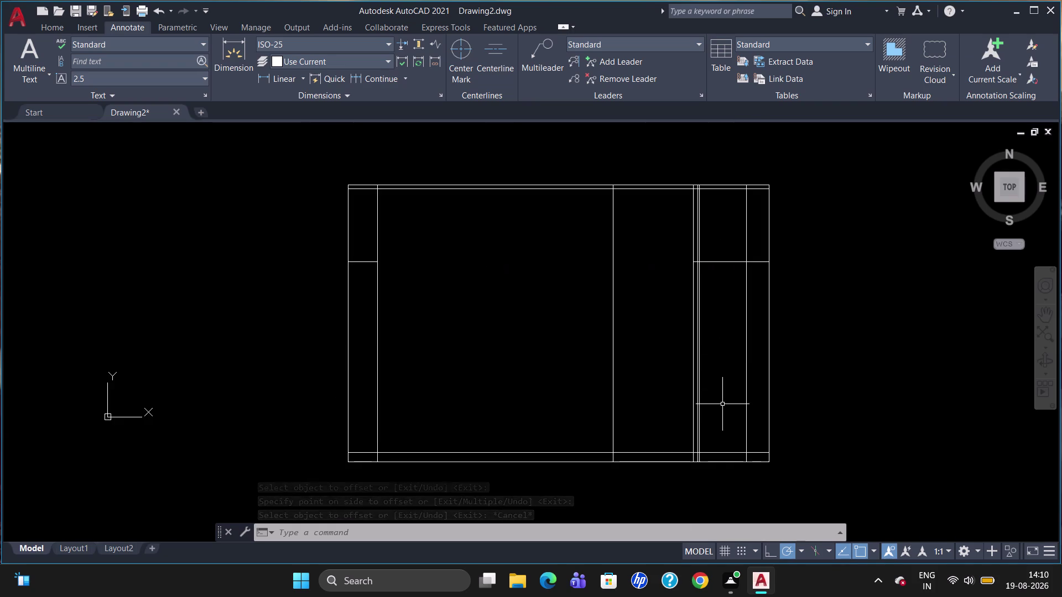
scroll(down, 3)
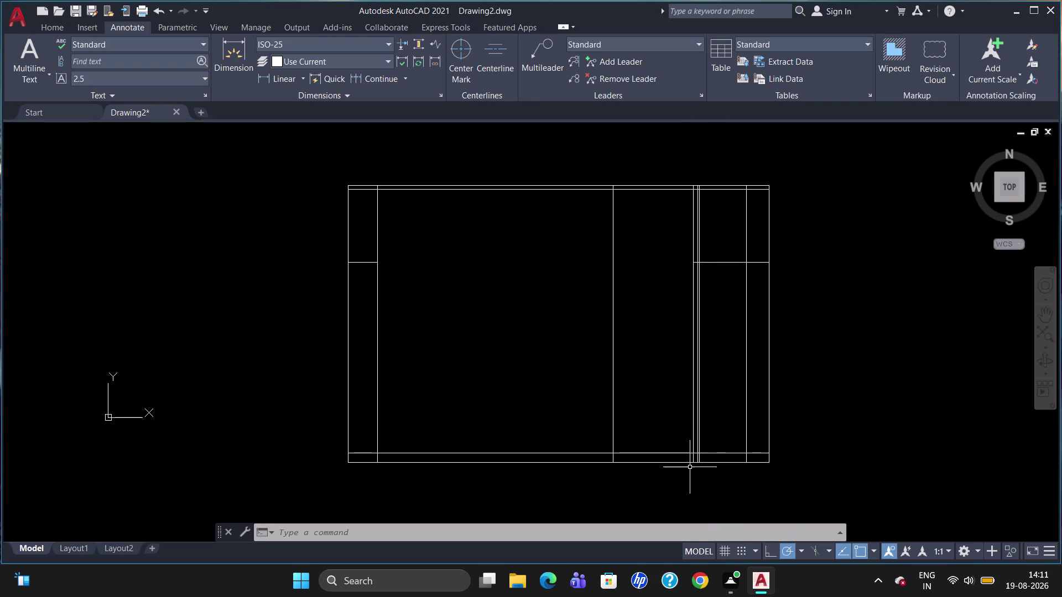
Trim the inner bottom line between the middle vertical lines.
scroll(up, 3)
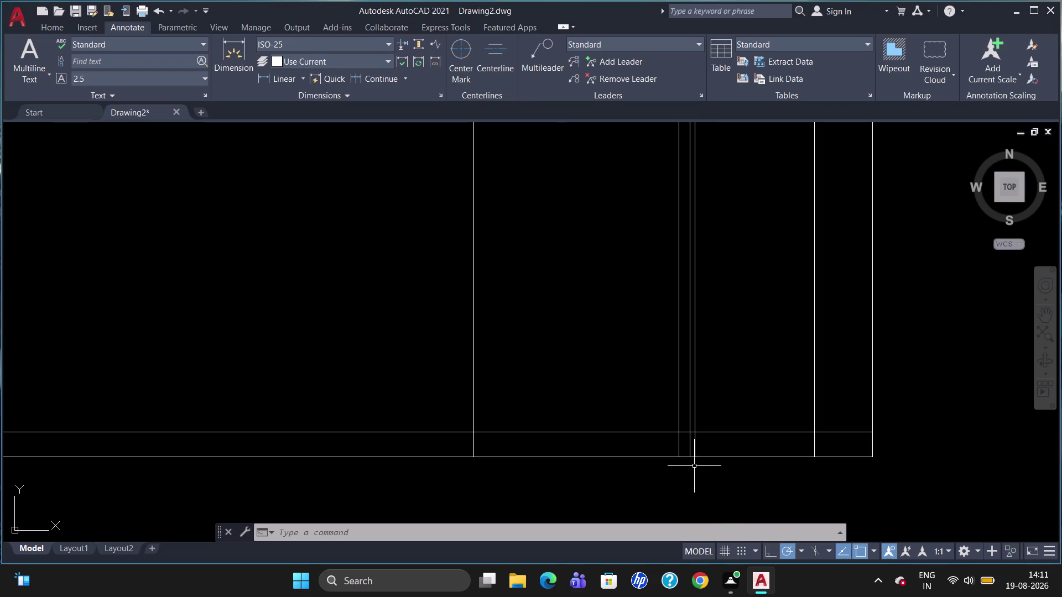
text(TR)
key(Return)
key(Return)
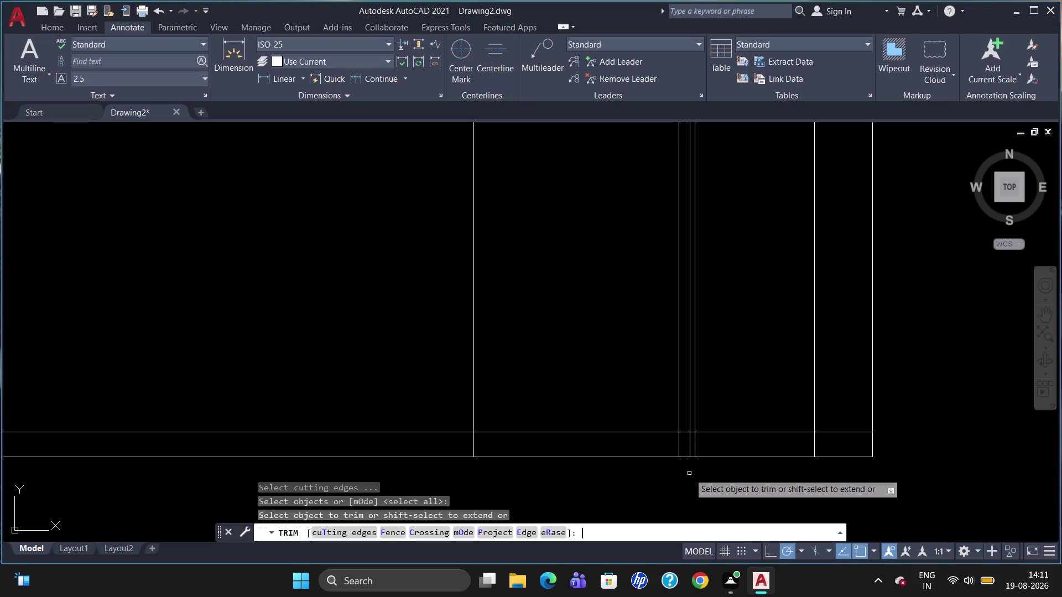
click(693, 447)
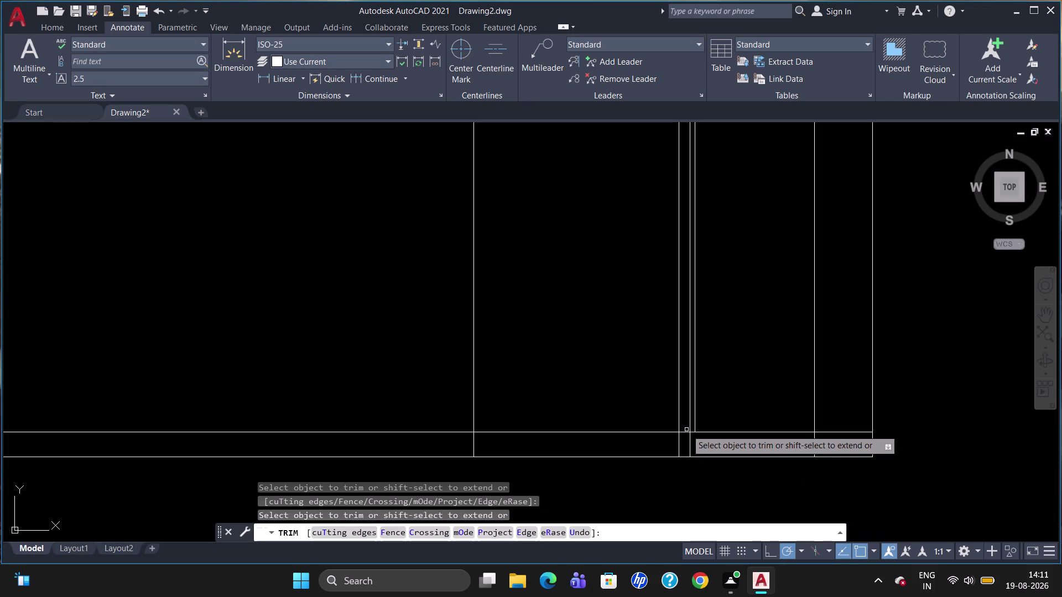
click(654, 433)
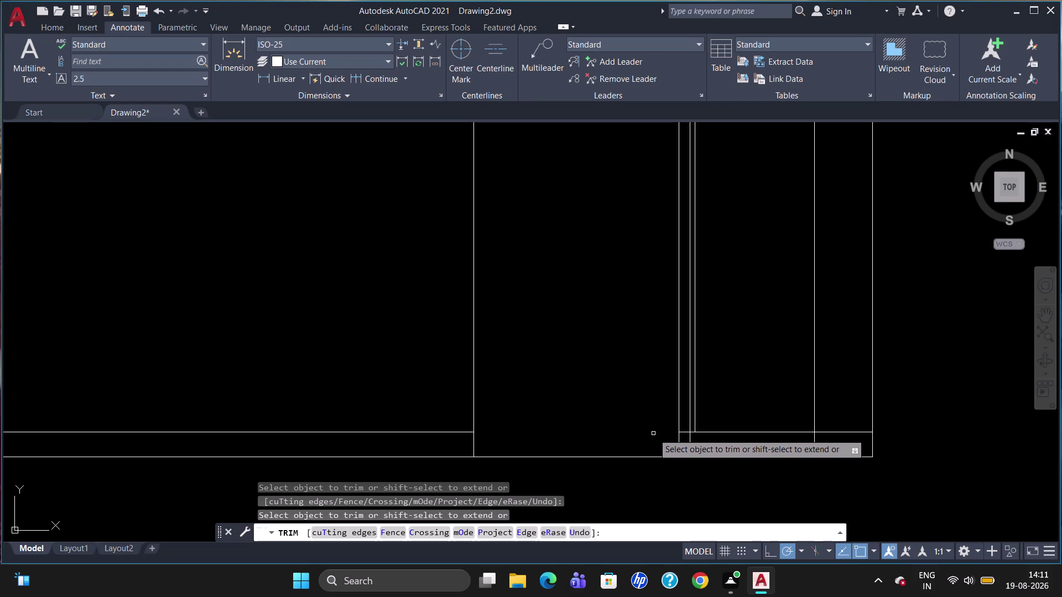
key(Escape)
Place a trial 500 linear dimension below the frame, then delete it.
text(D)
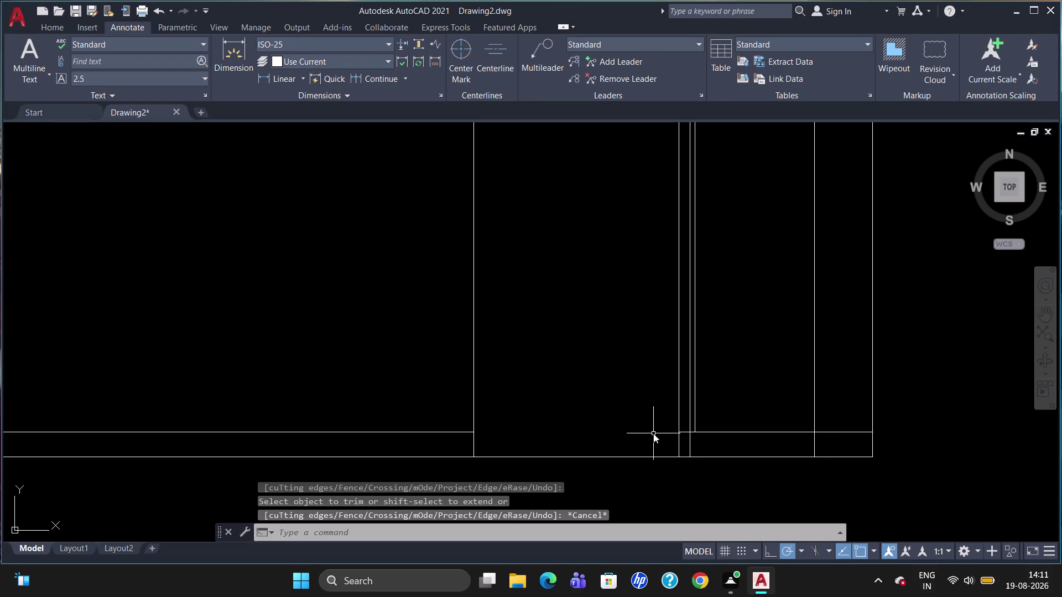
text(LI)
key(Return)
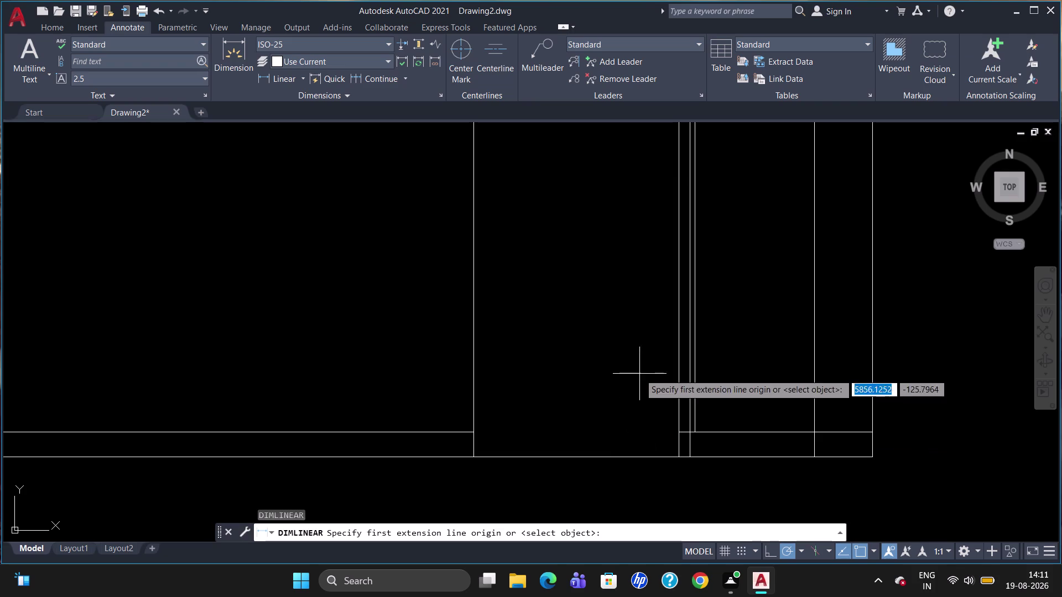
click(689, 434)
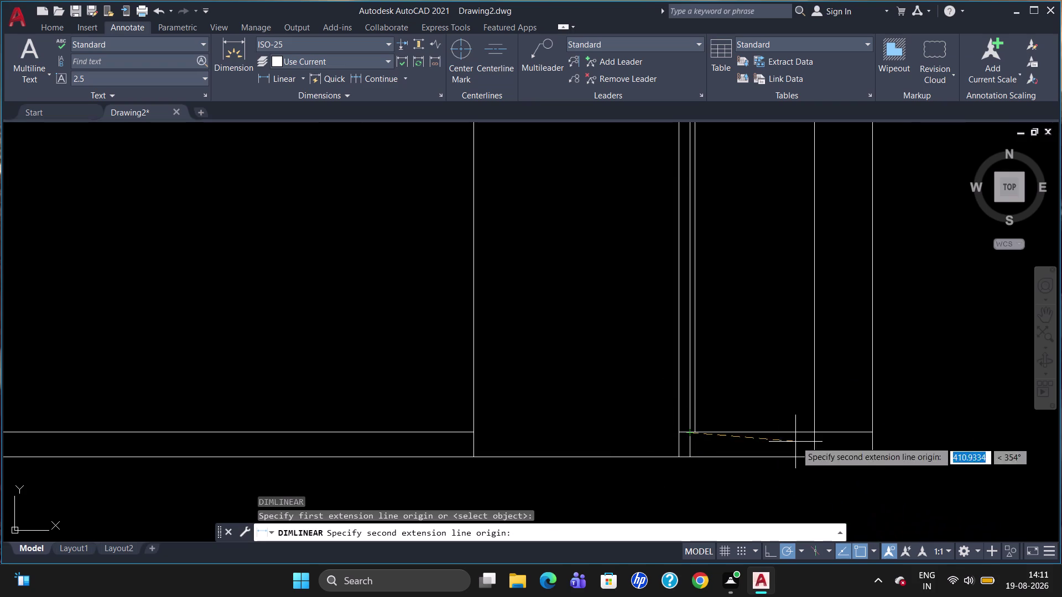
click(815, 434)
click(815, 465)
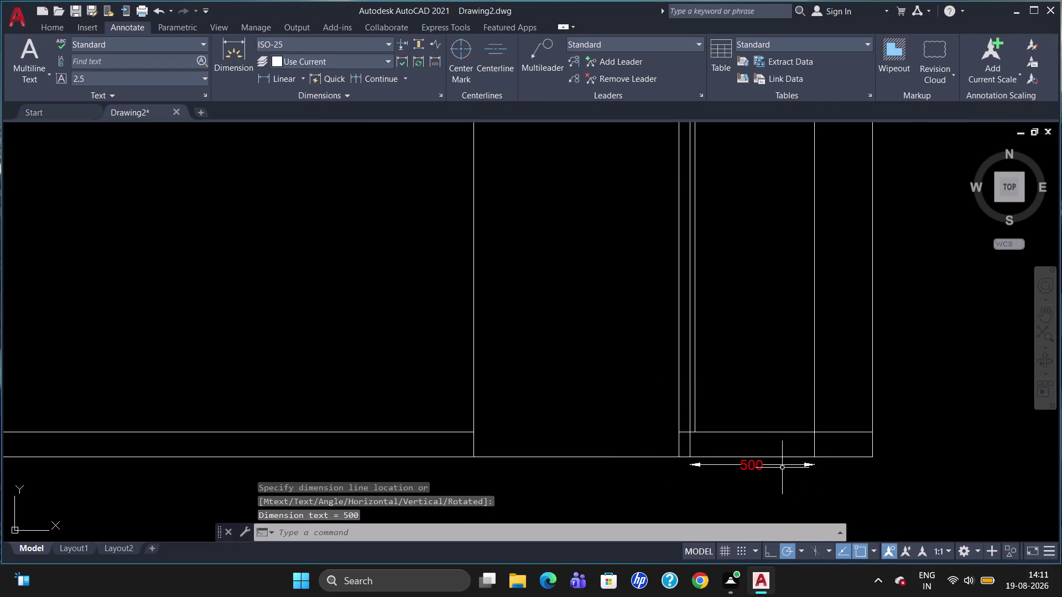
click(761, 466)
key(Delete)
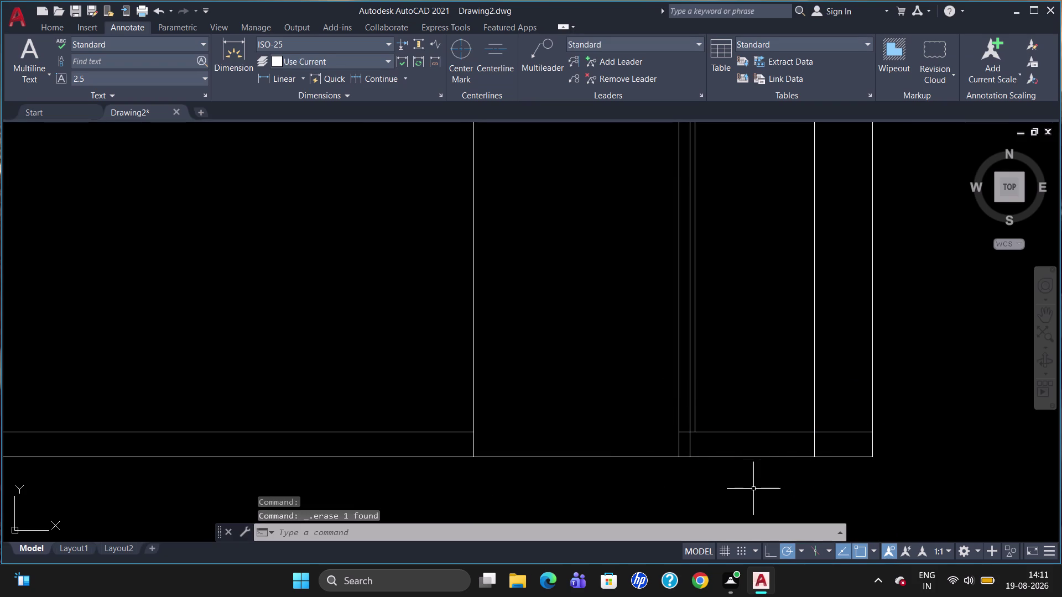
key(space)
click(674, 498)
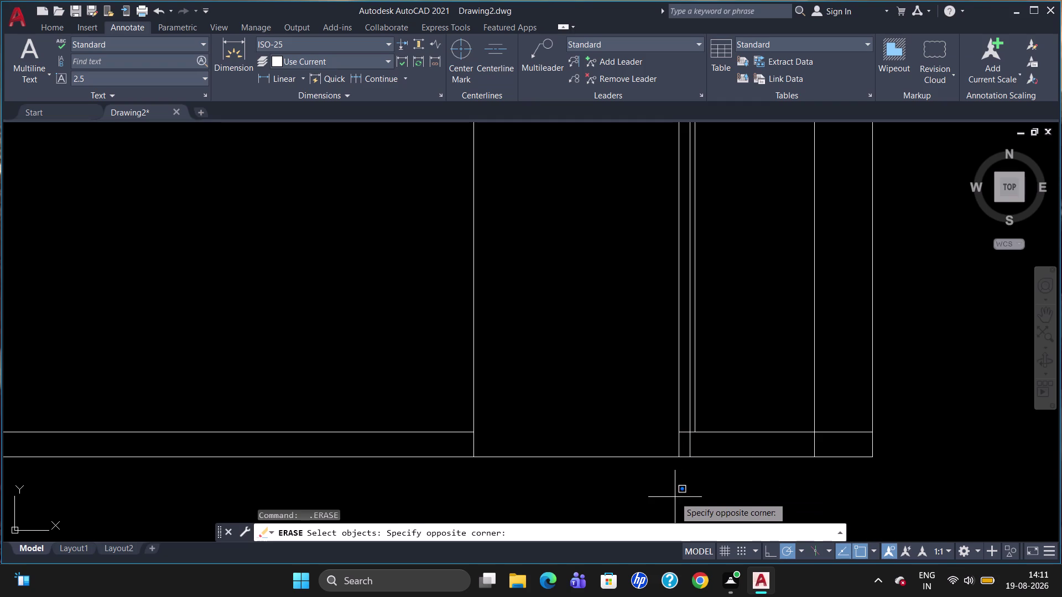
key(Escape)
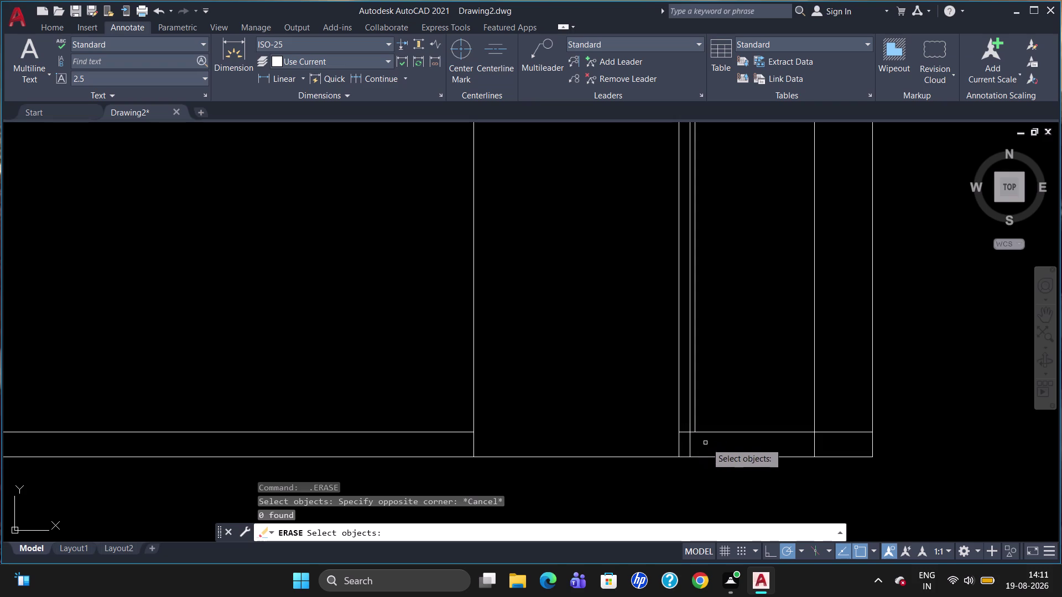
key(super+F1)
scroll(down, 3)
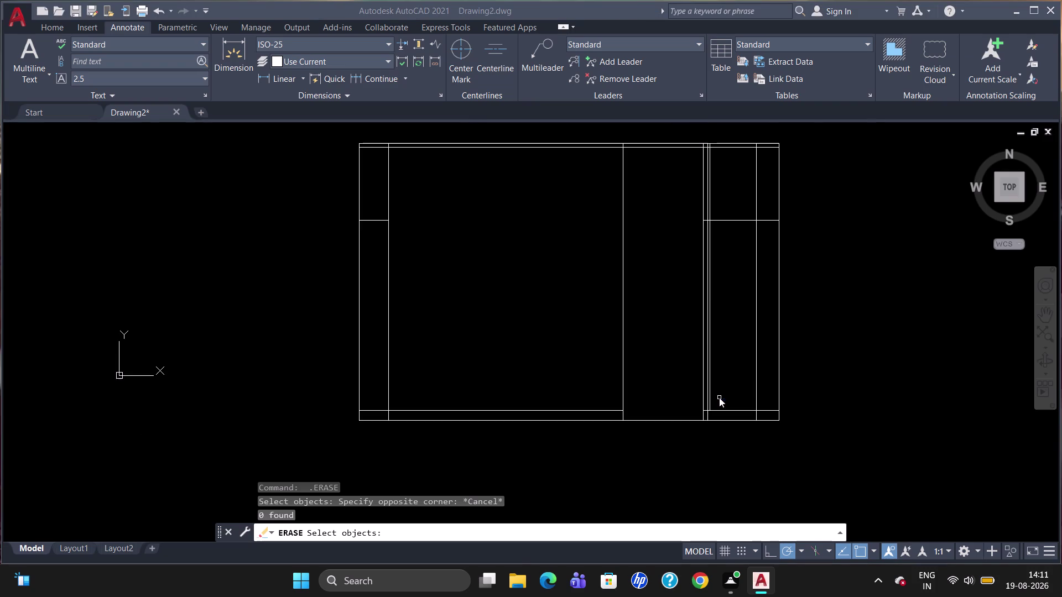